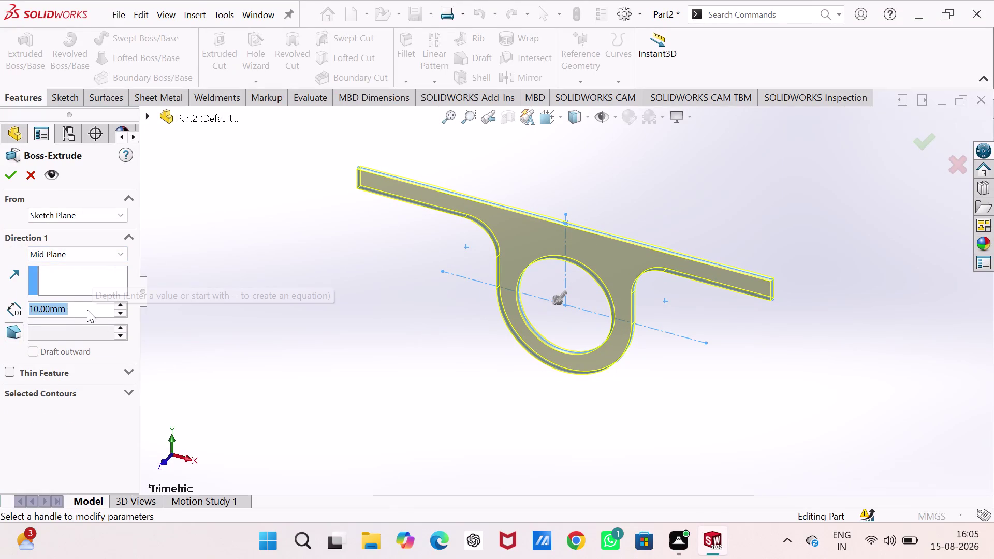
Set the Mid Plane Boss-Extrude depth to 250 mm and accept the bracket body.
text(25)
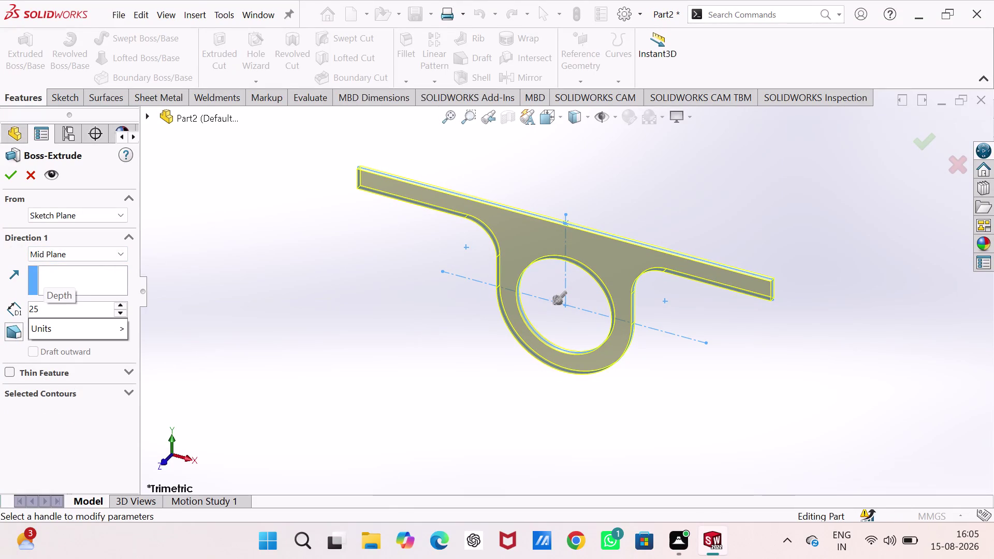
key(0)
key(Return)
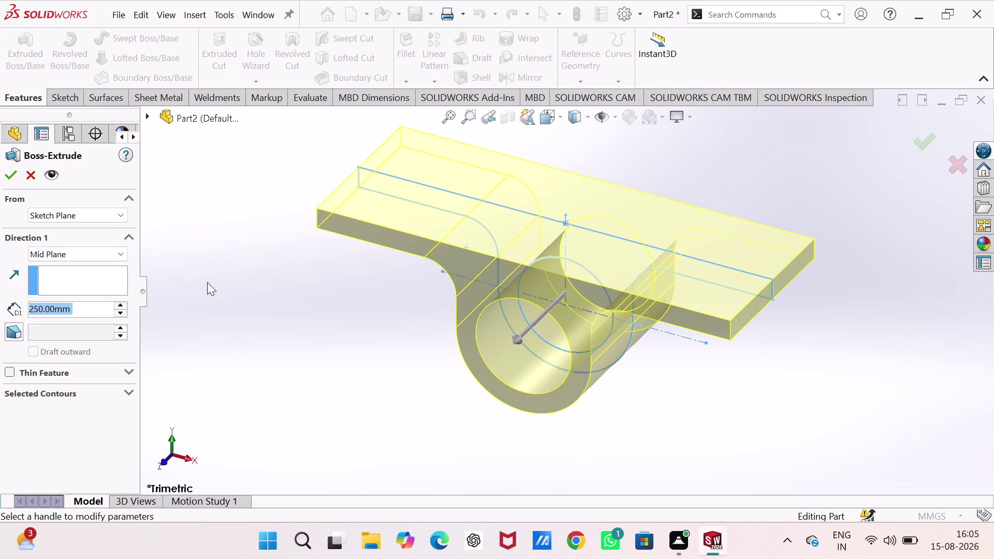
click(12, 173)
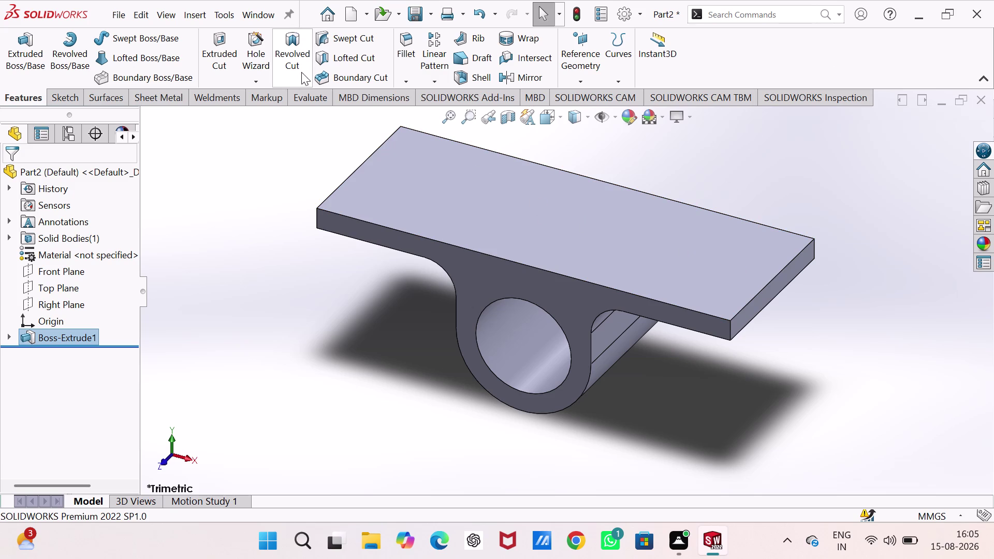
Try a markup on the bracket from the Evaluate tools, then discard it.
click(290, 96)
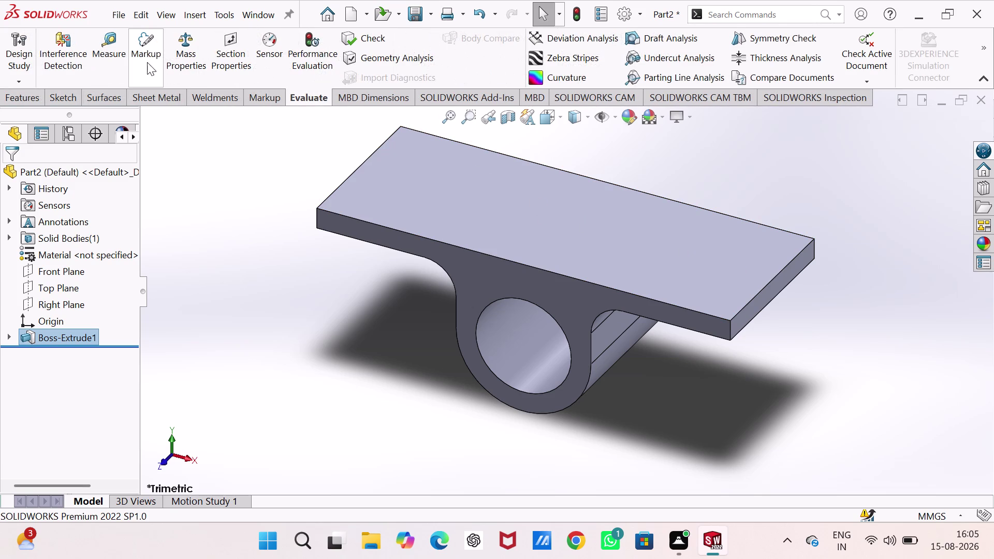
click(146, 56)
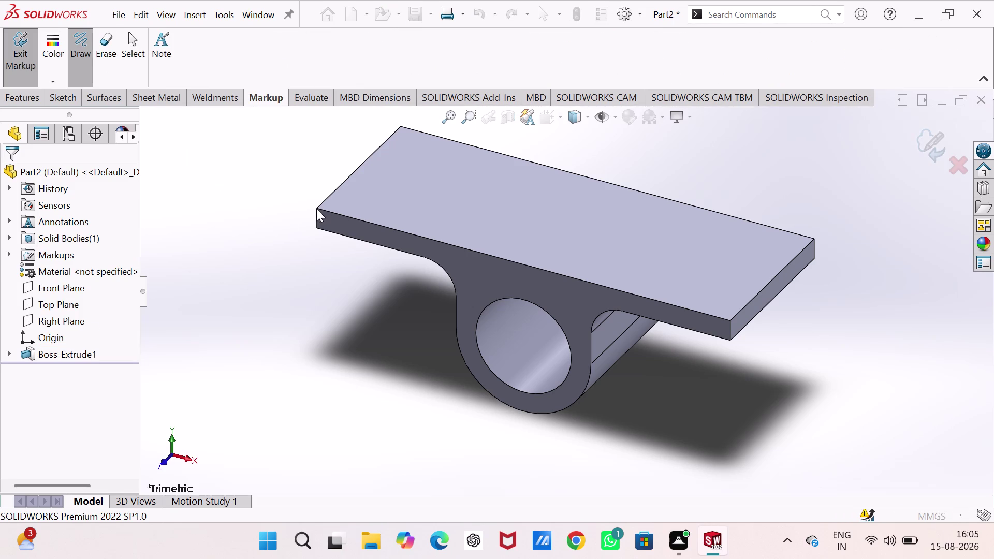
click(316, 209)
key(Escape)
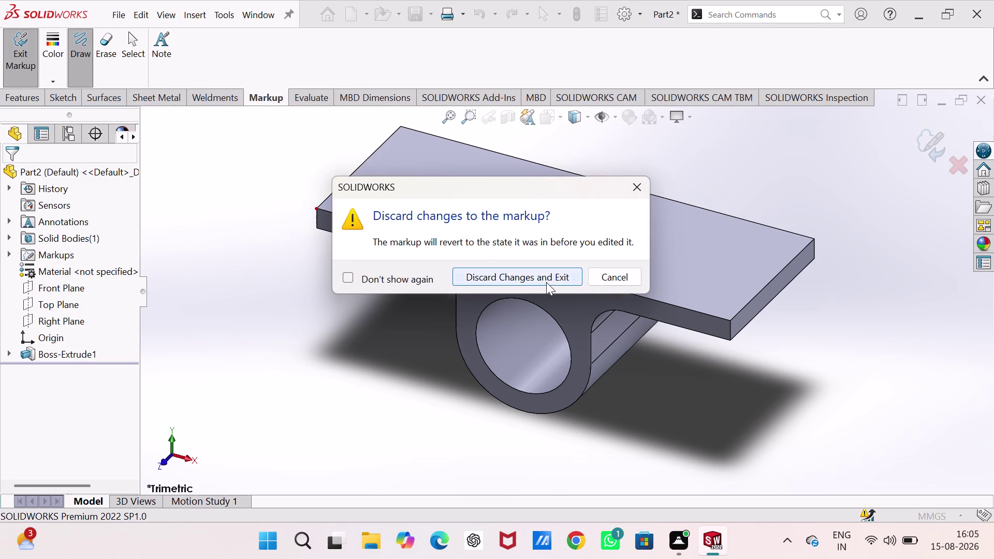
click(554, 275)
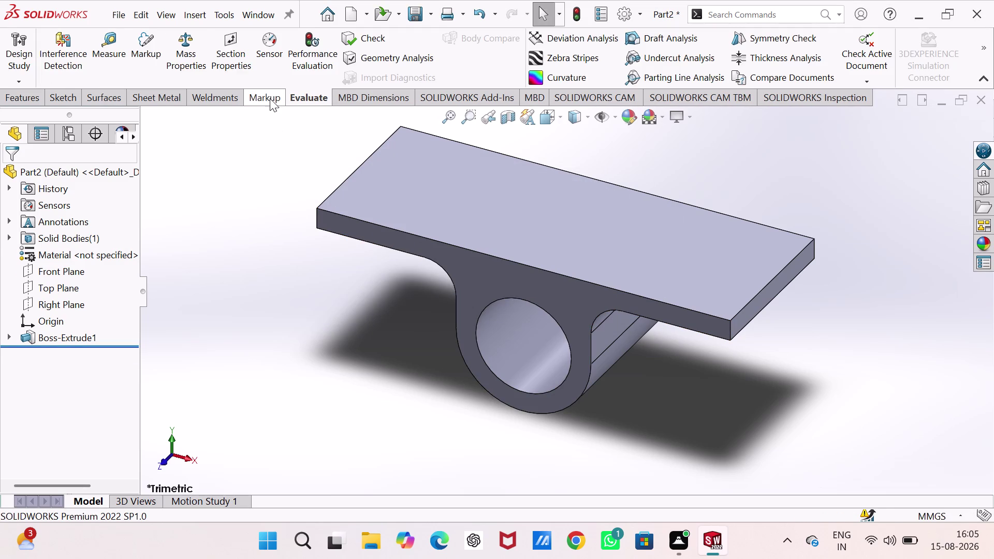
Measure the top plate's edges, confirming 32 mm thickness and 650 mm length.
click(121, 45)
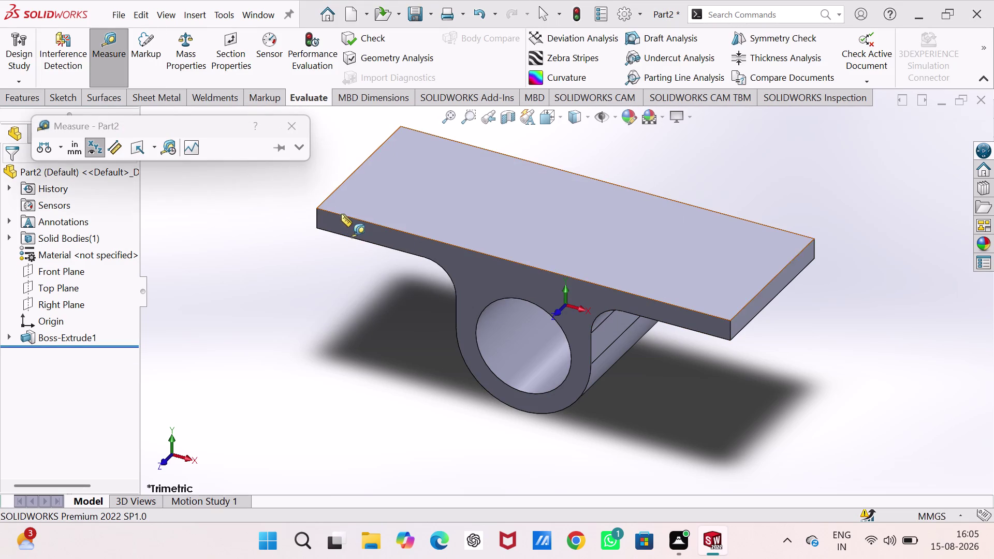
click(317, 215)
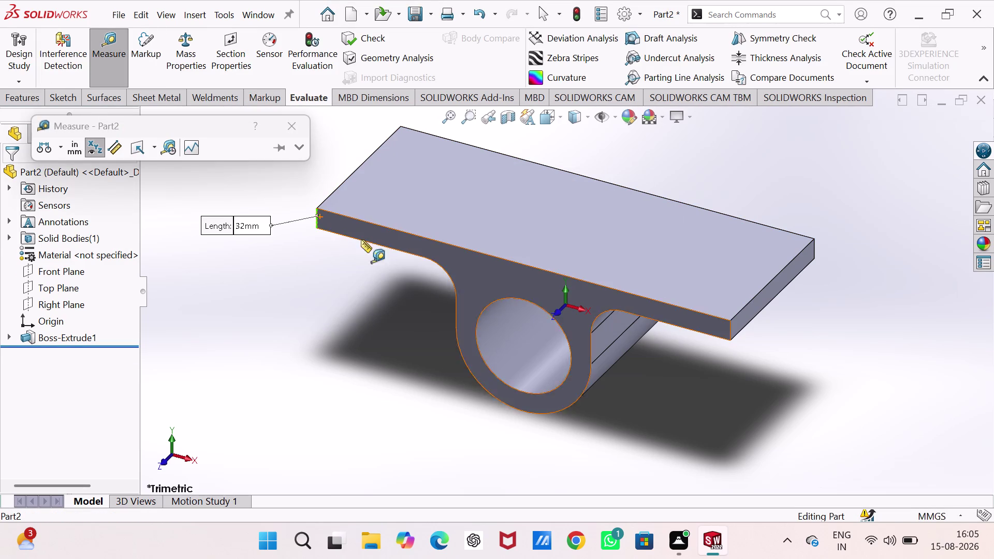
click(730, 328)
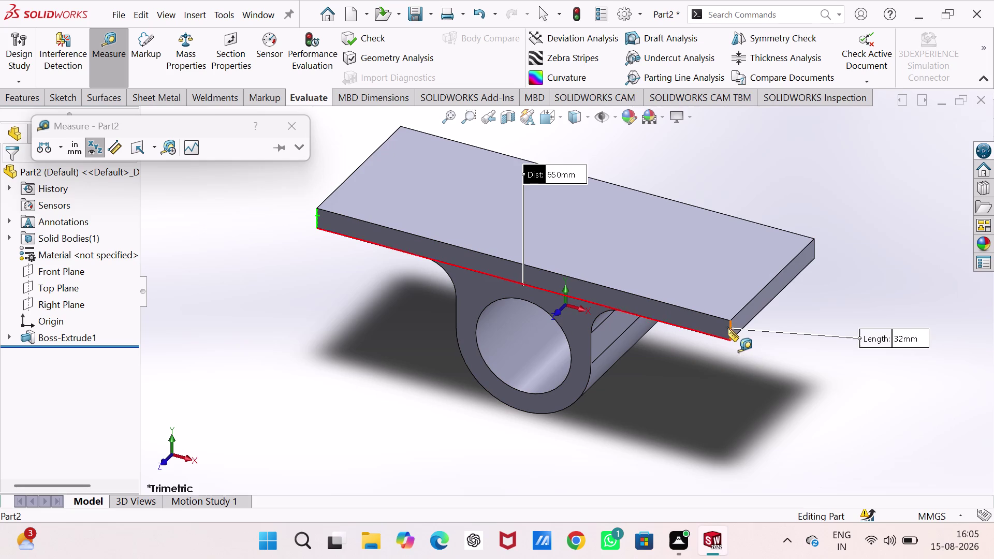
key(Escape)
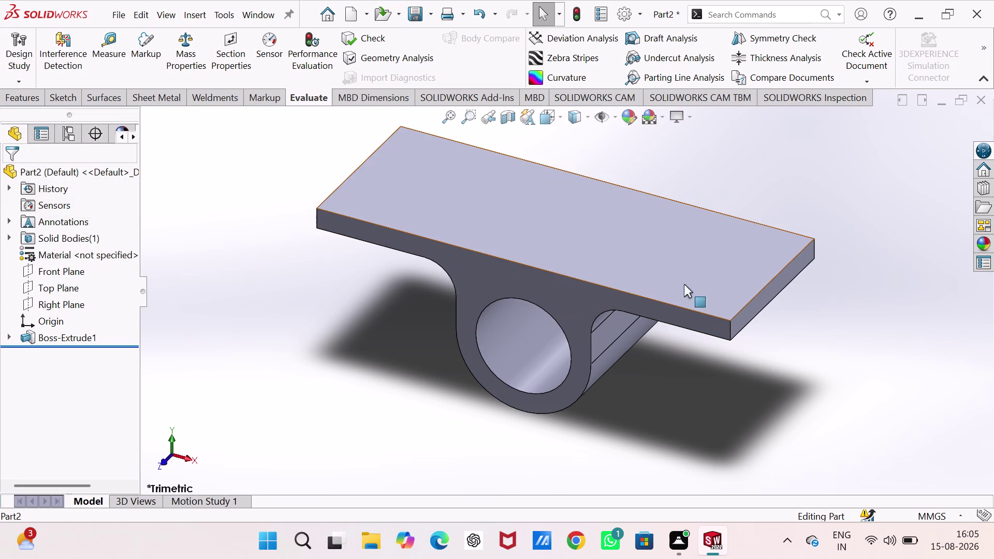
click(68, 101)
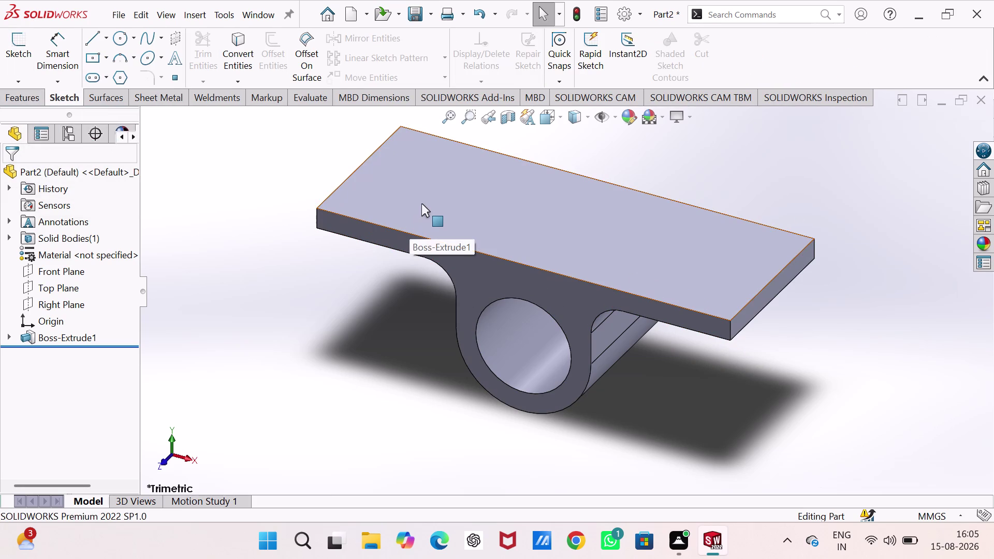
Start a new sketch on the plate's top face.
click(421, 203)
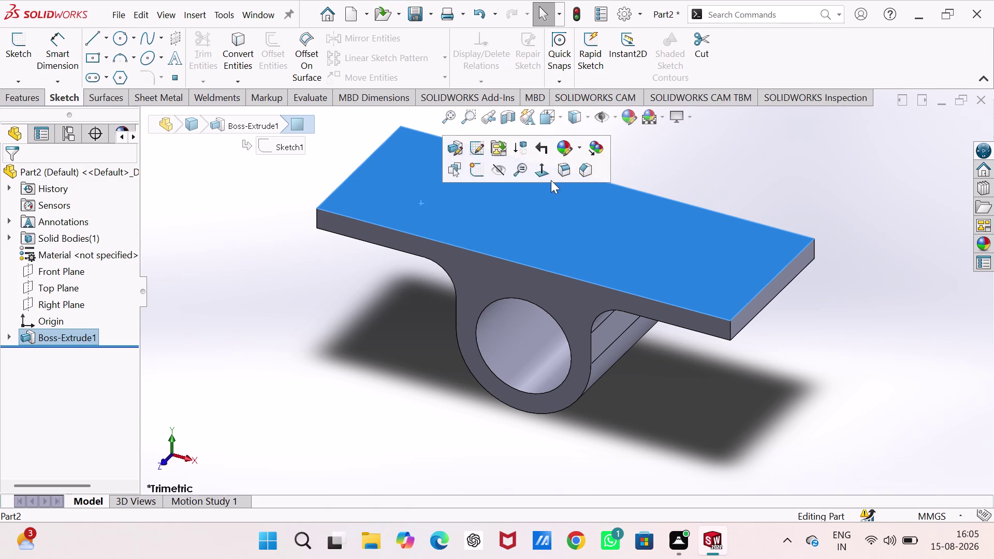
click(480, 165)
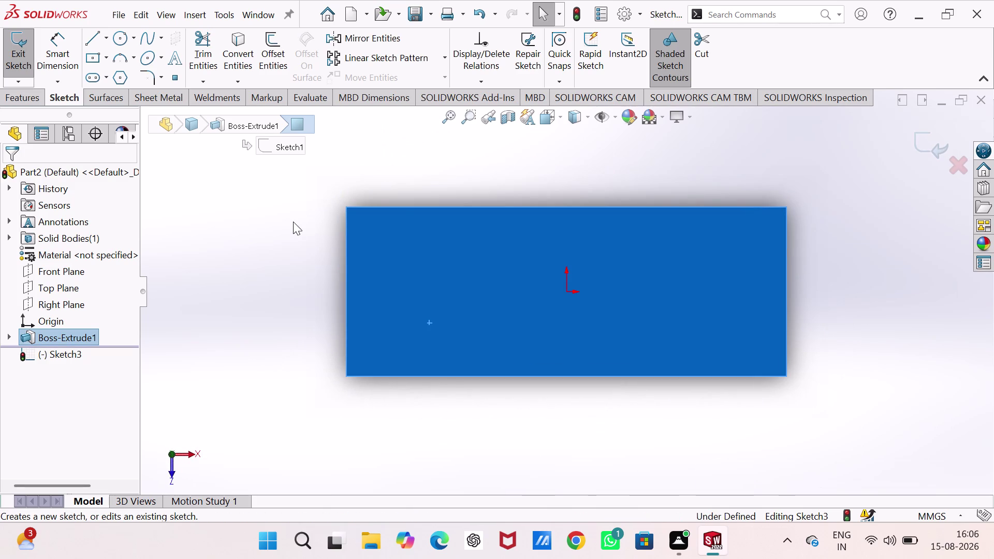
click(617, 179)
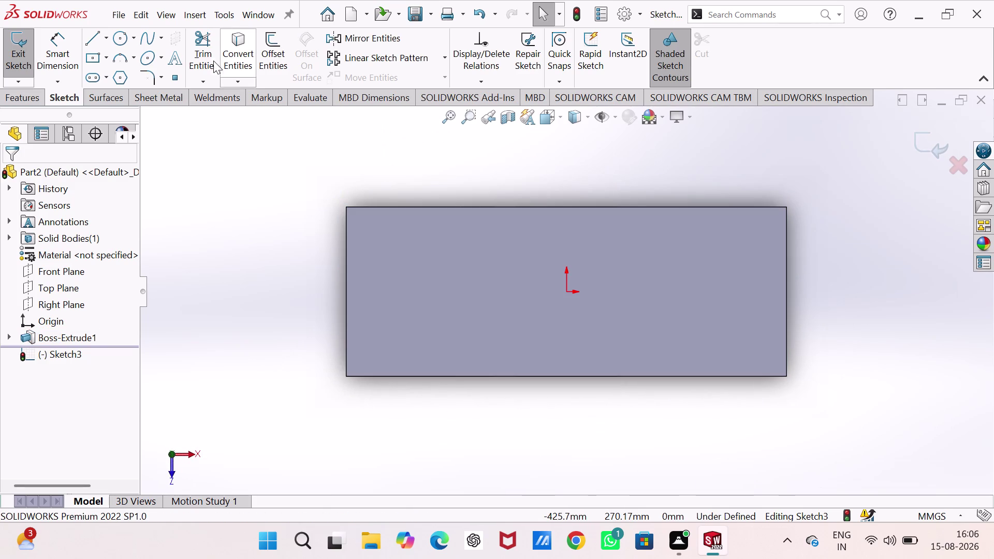
Draw a vertical centreline from the origin to just above the plate.
click(106, 36)
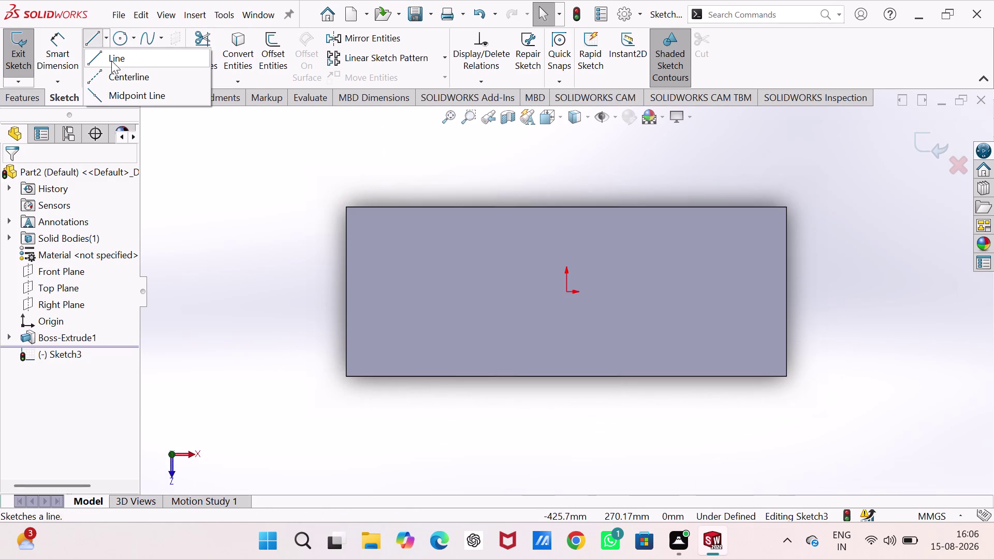
click(121, 79)
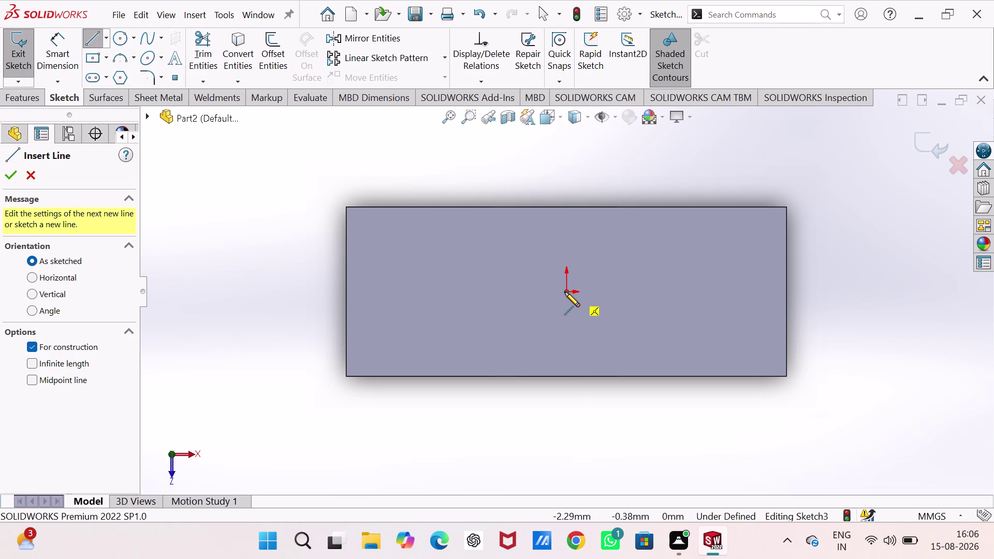
click(565, 292)
click(563, 189)
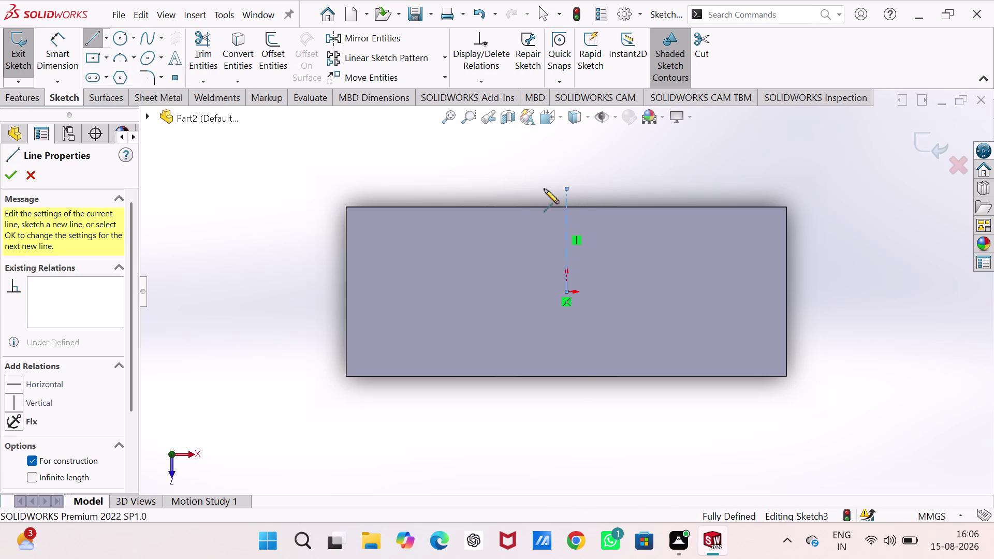
key(Escape)
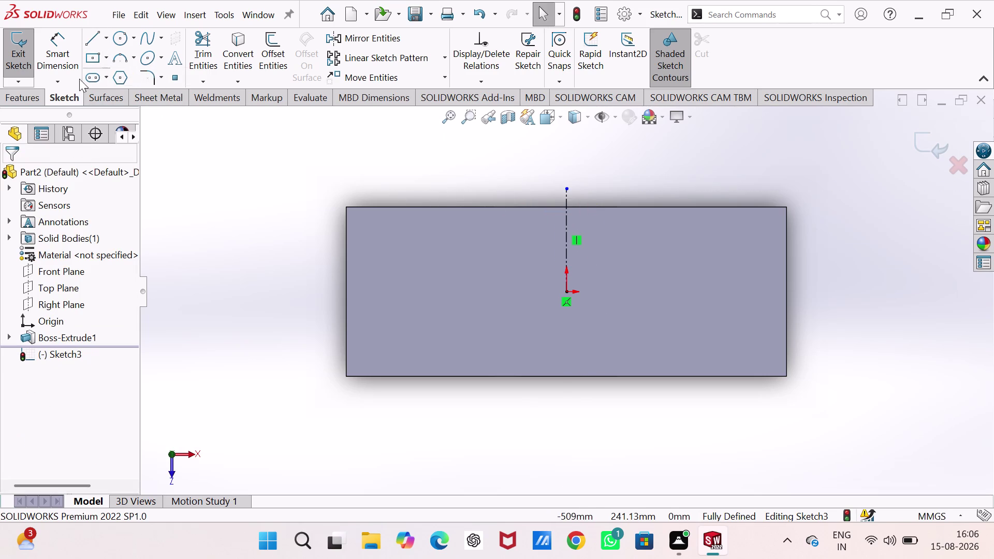
click(117, 42)
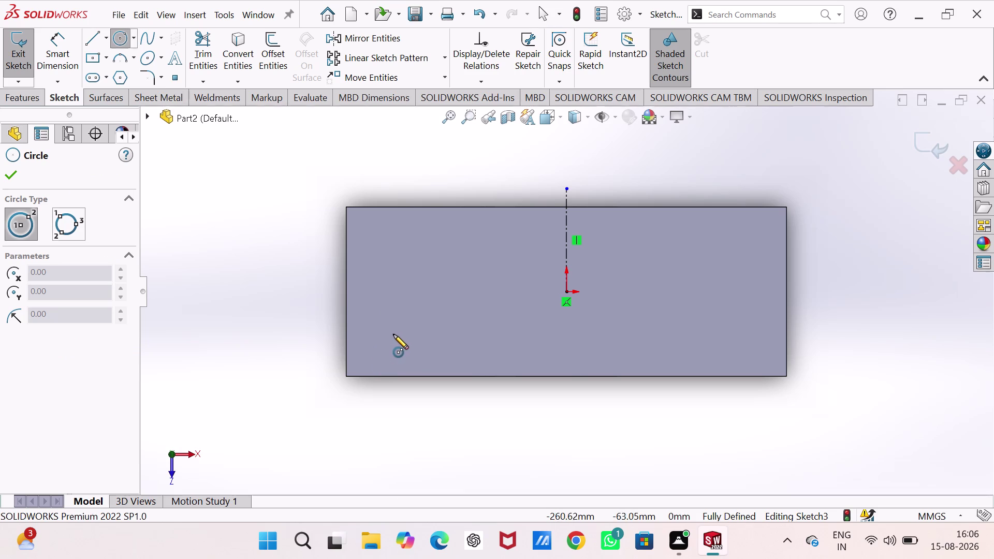
Draw two circles, one above the other, near the plate's left side.
click(408, 337)
click(415, 356)
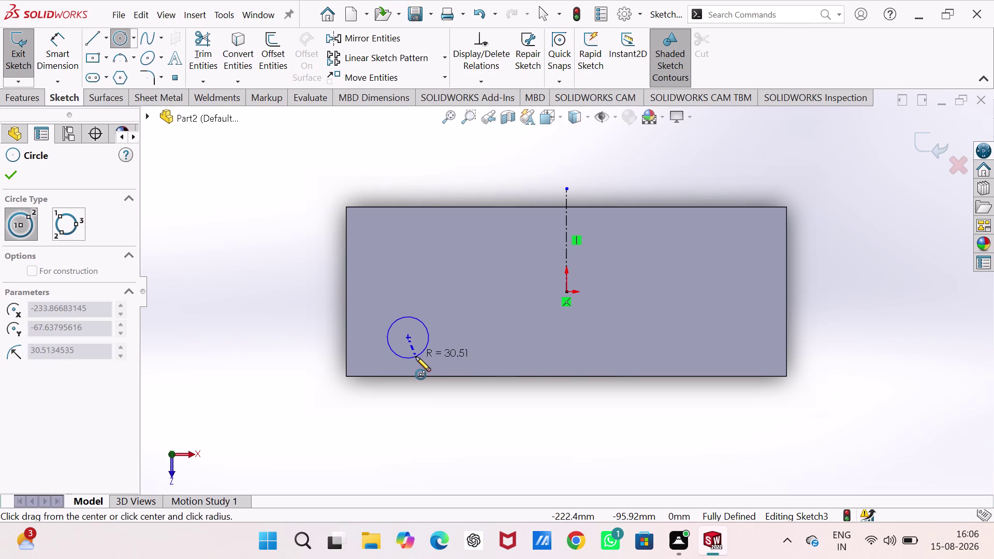
click(407, 235)
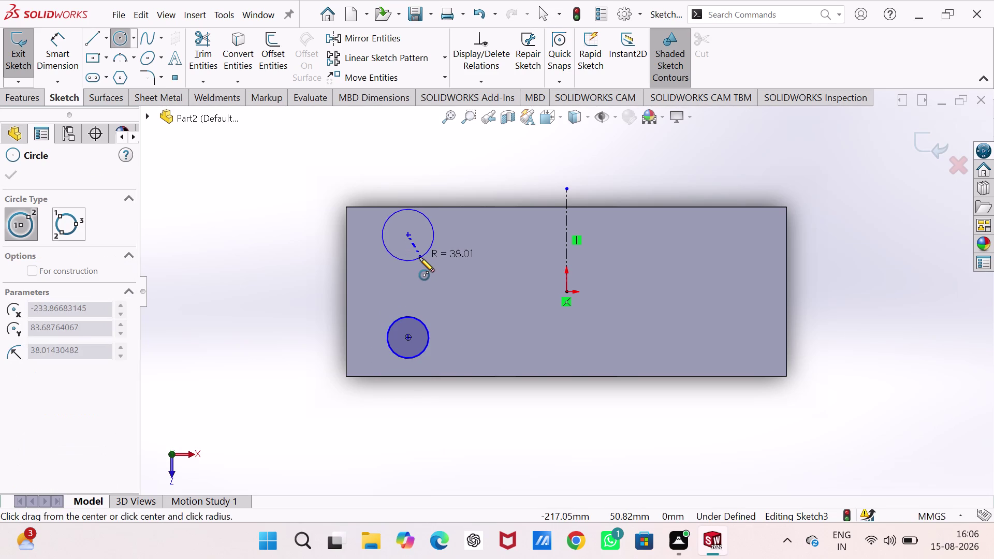
click(419, 257)
right_drag(264, 332, 284, 221)
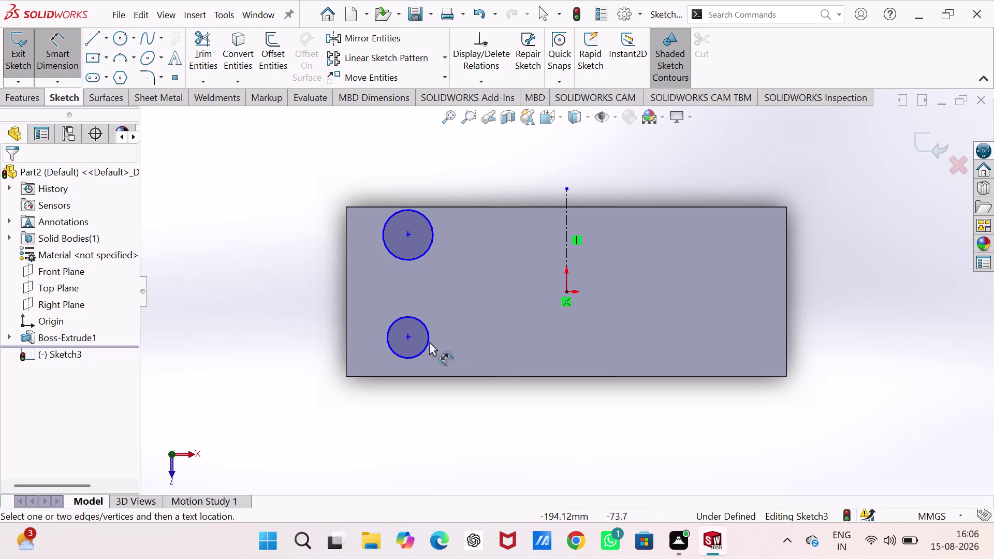
Dimension the vertical spacing between the two circle centres to 125 mm.
click(405, 335)
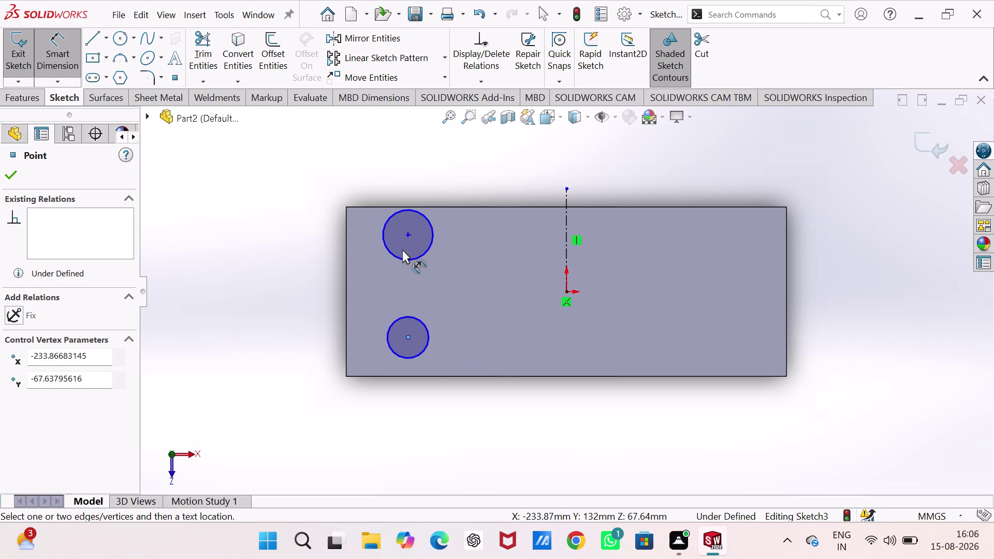
click(406, 232)
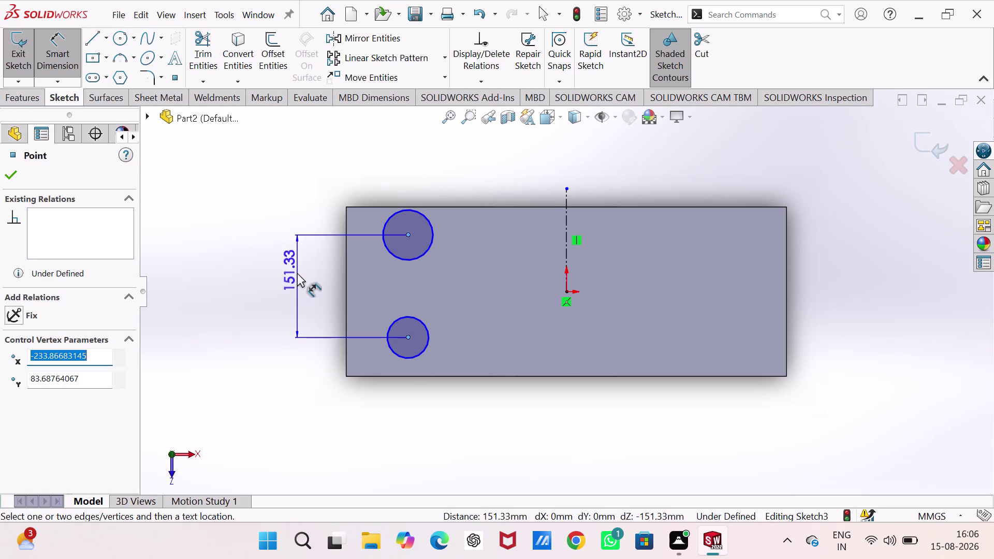
click(297, 278)
text(1)
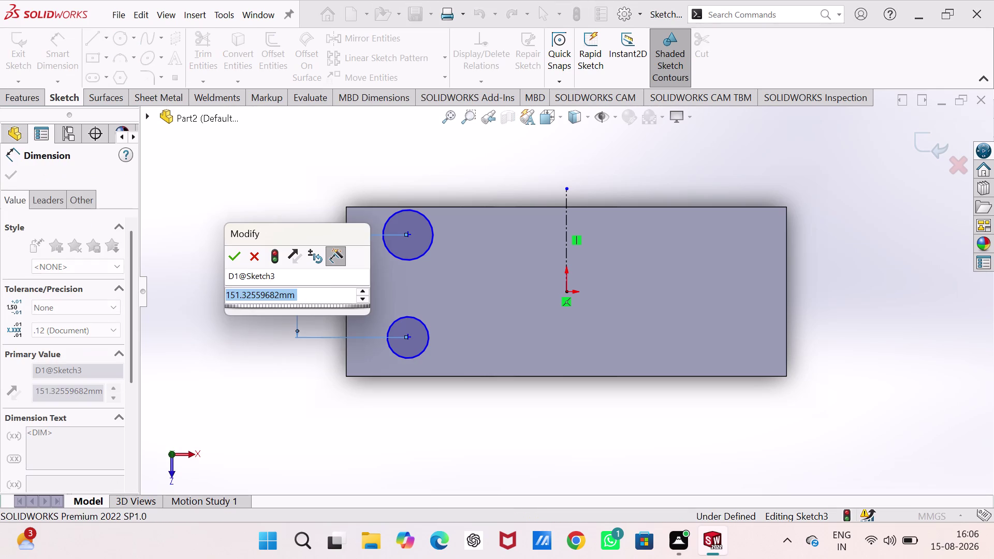
text(2)
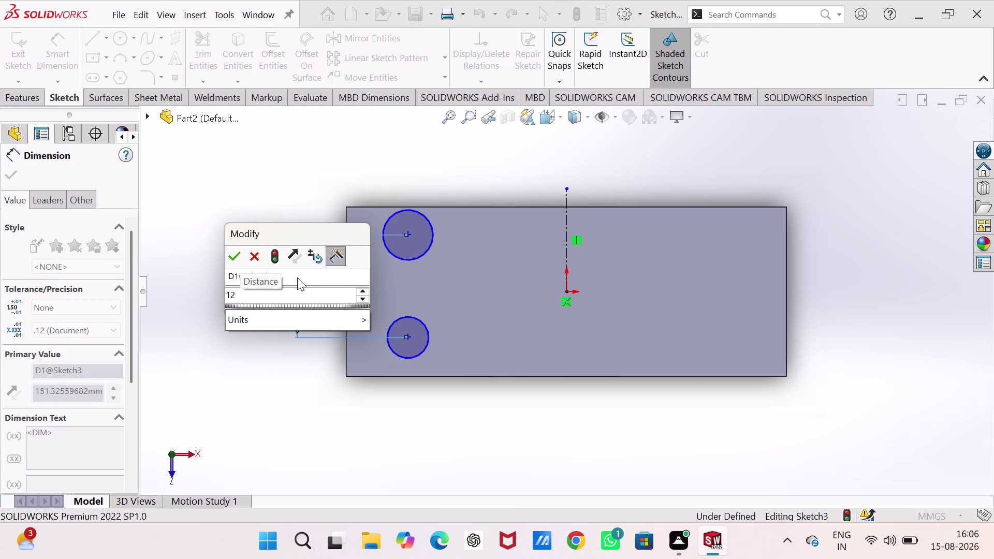
key(5)
key(Return)
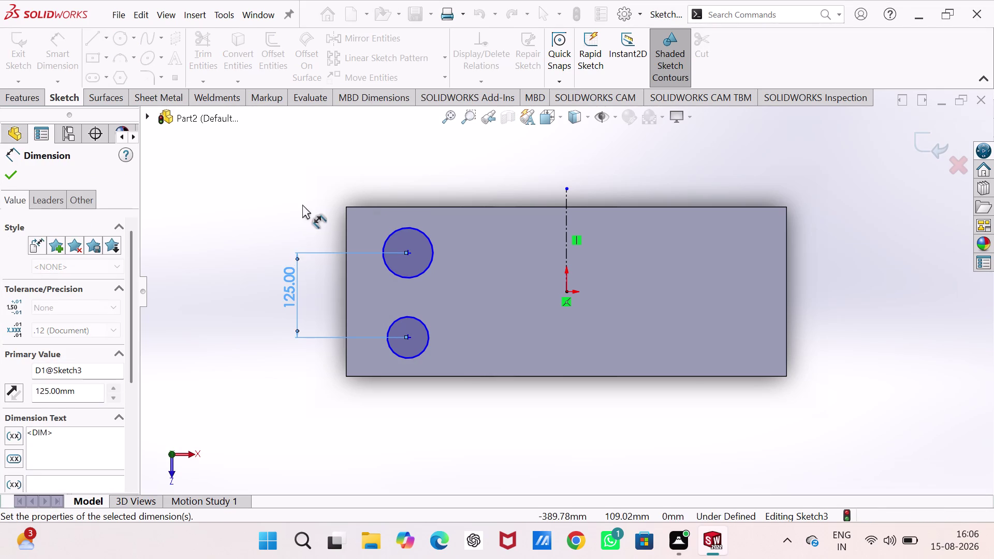
click(303, 194)
key(Escape)
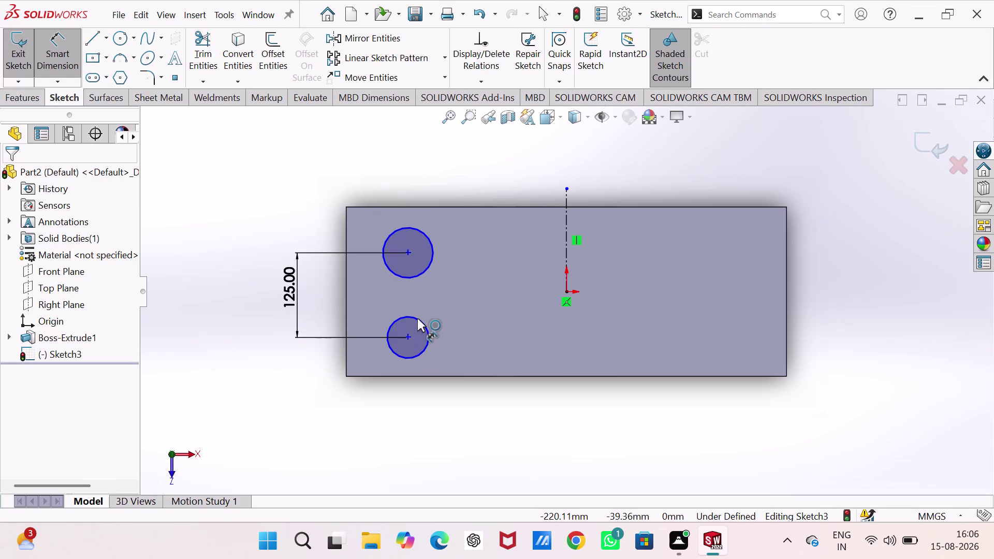
key(Escape)
Add an Equal relation between the two circles.
click(417, 319)
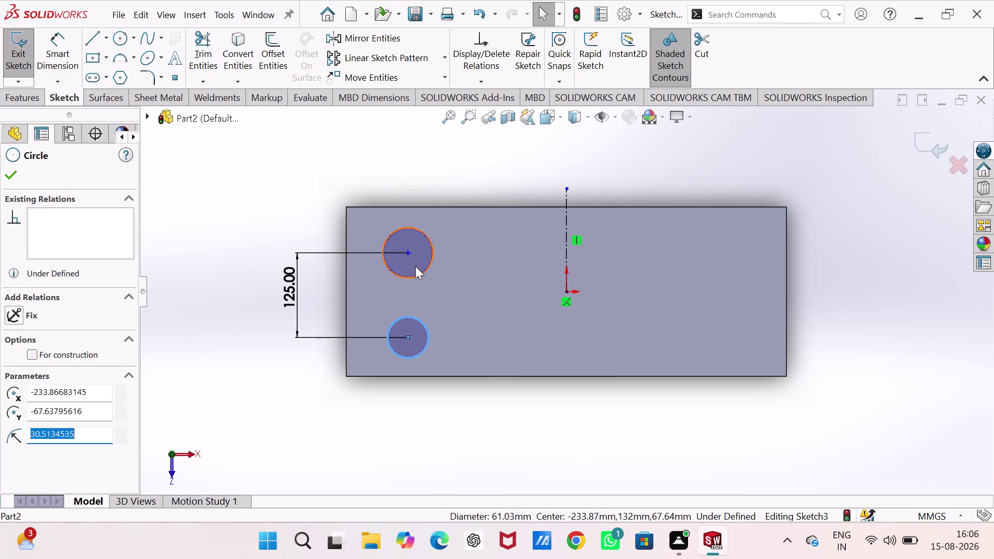
click(422, 271)
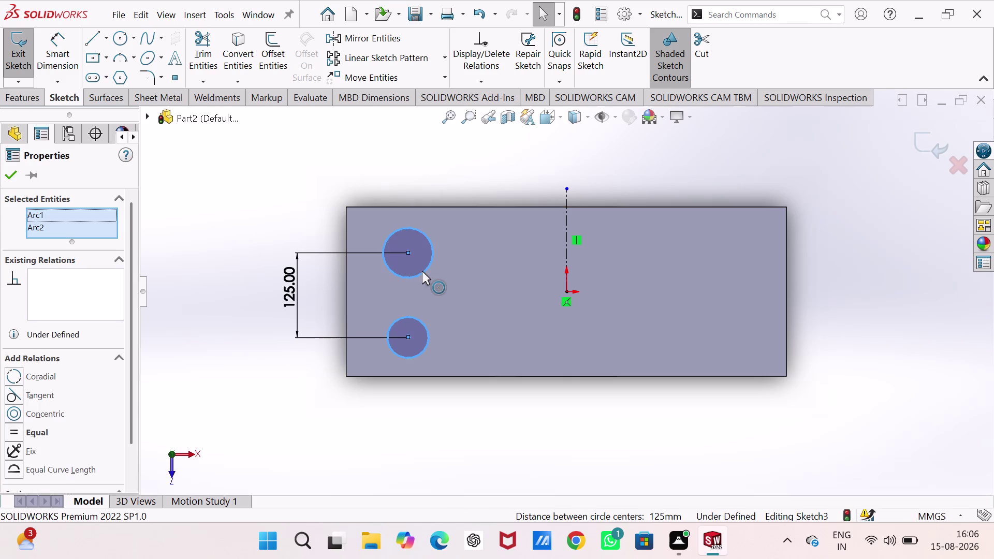
click(40, 430)
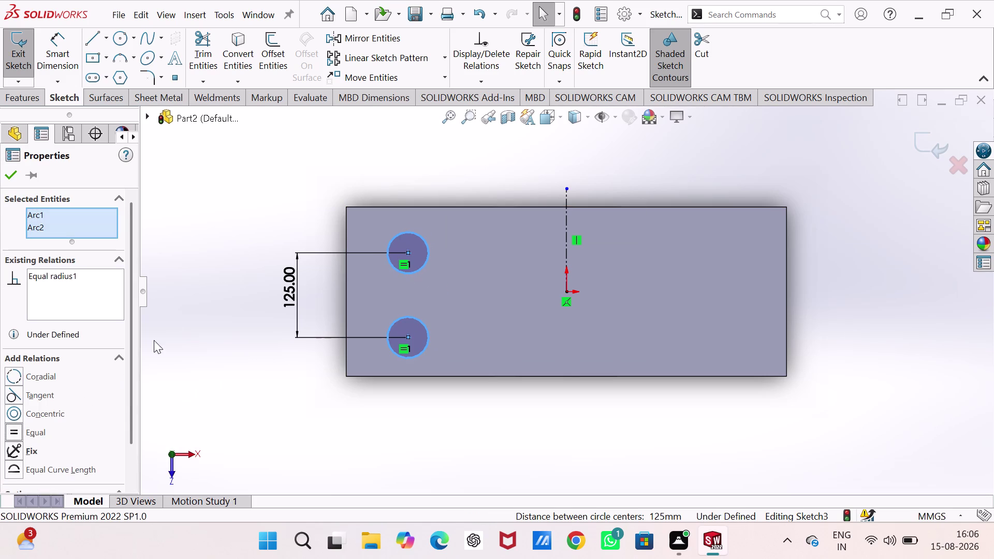
click(237, 207)
right_drag(205, 284, 238, 175)
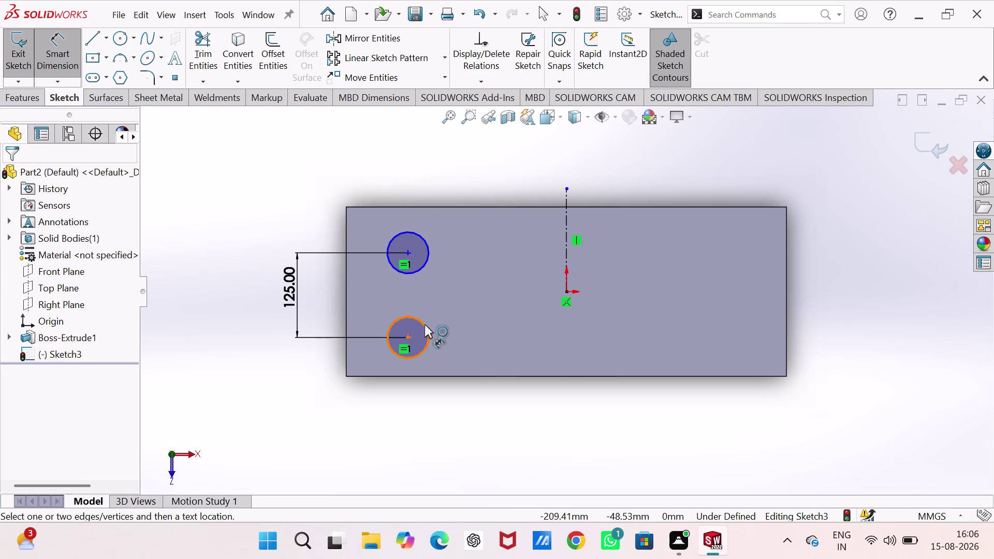
Dimension the lower circle's diameter to 25 mm.
click(424, 324)
click(259, 419)
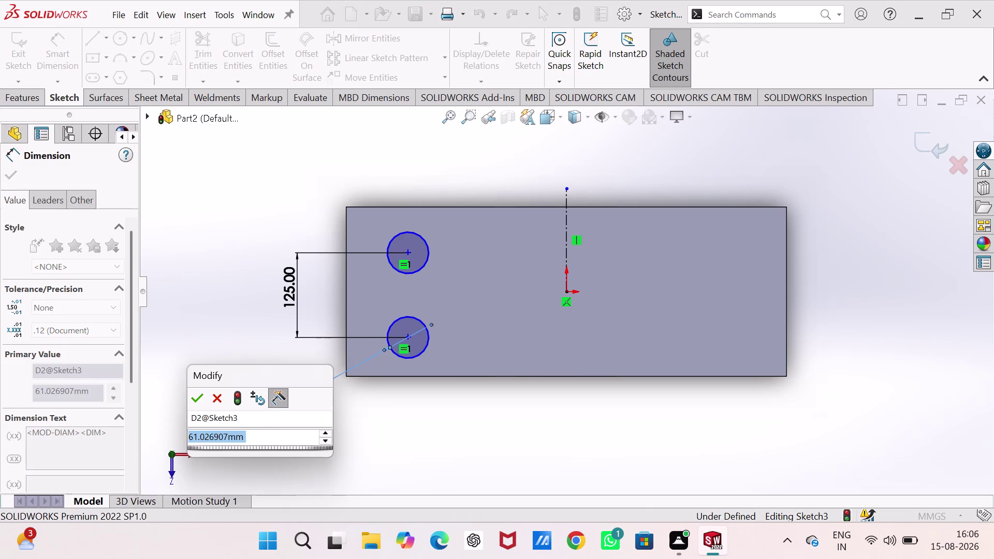
text(25)
key(Return)
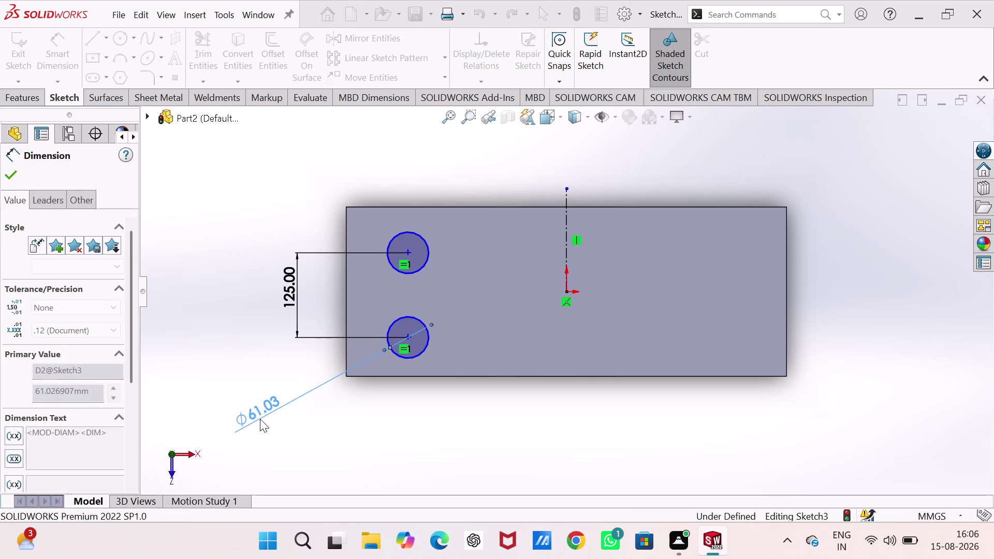
Set the lower hole centre 75 mm from the plate's left edge.
click(410, 335)
click(346, 344)
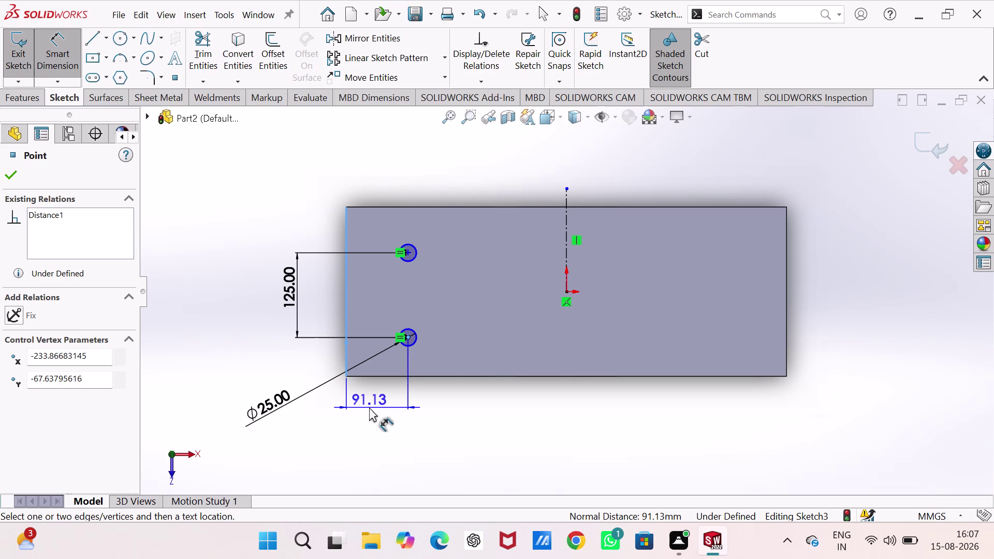
click(369, 407)
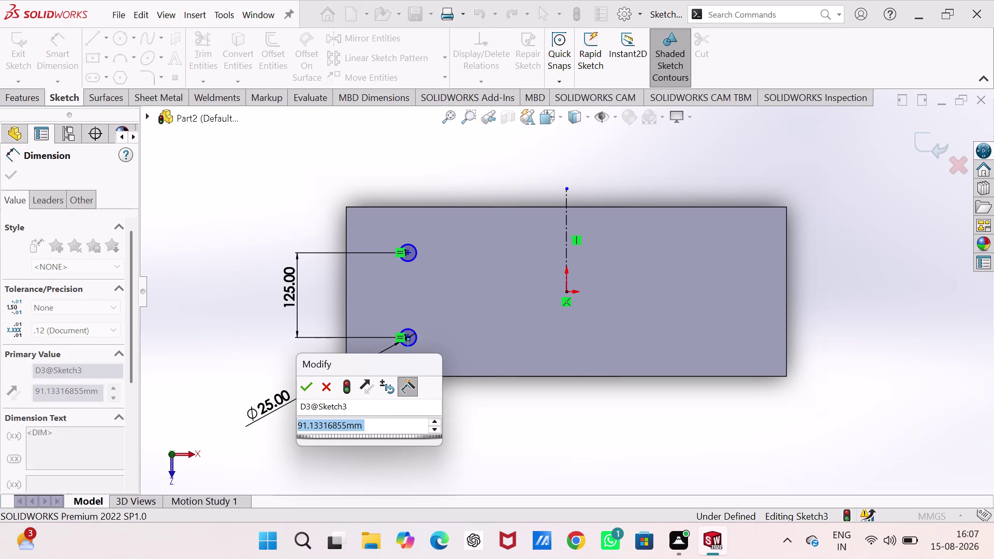
key(7)
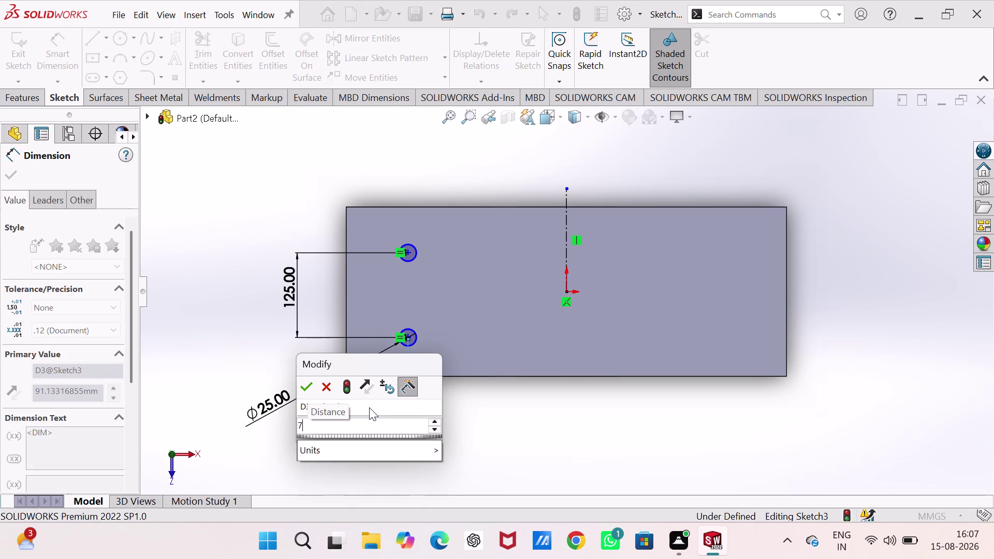
key(5)
key(Return)
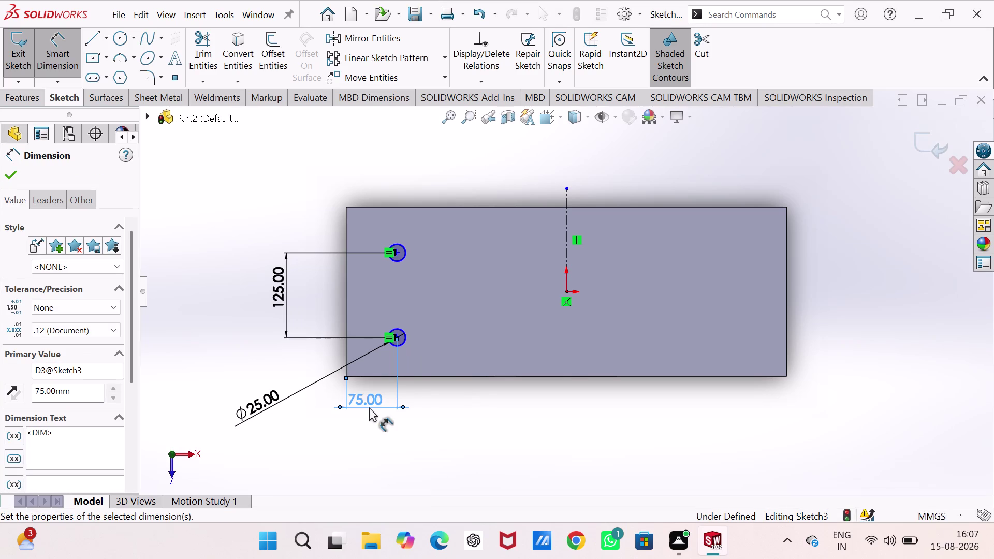
Set the lower hole centre 62.5 mm from the plate's bottom edge.
click(396, 335)
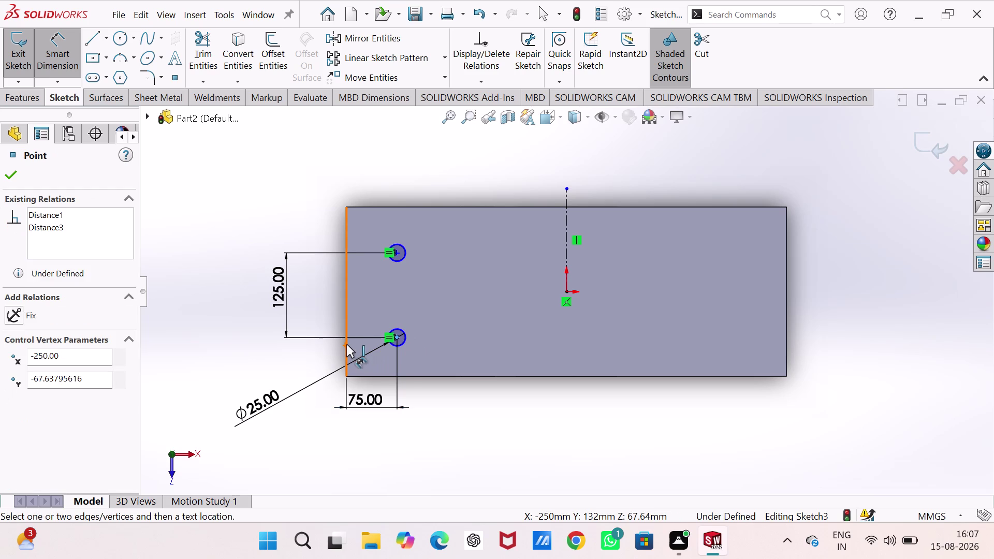
click(385, 377)
click(273, 356)
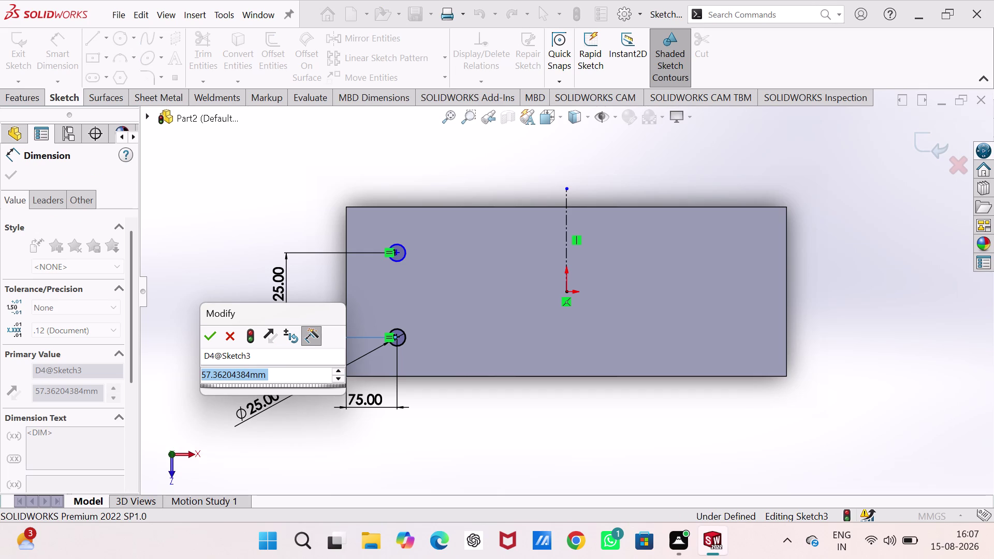
key(6)
key(2)
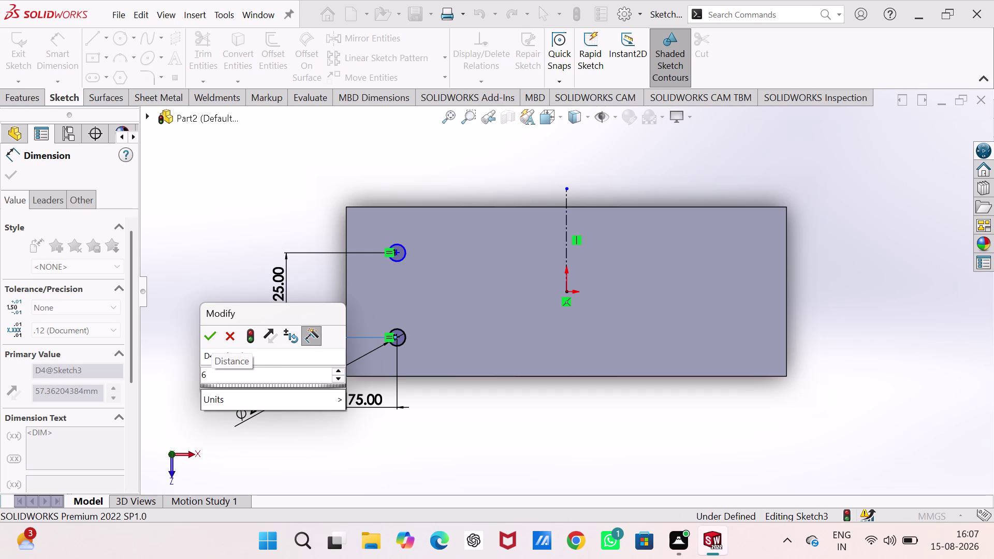
key(period)
key(5)
key(Return)
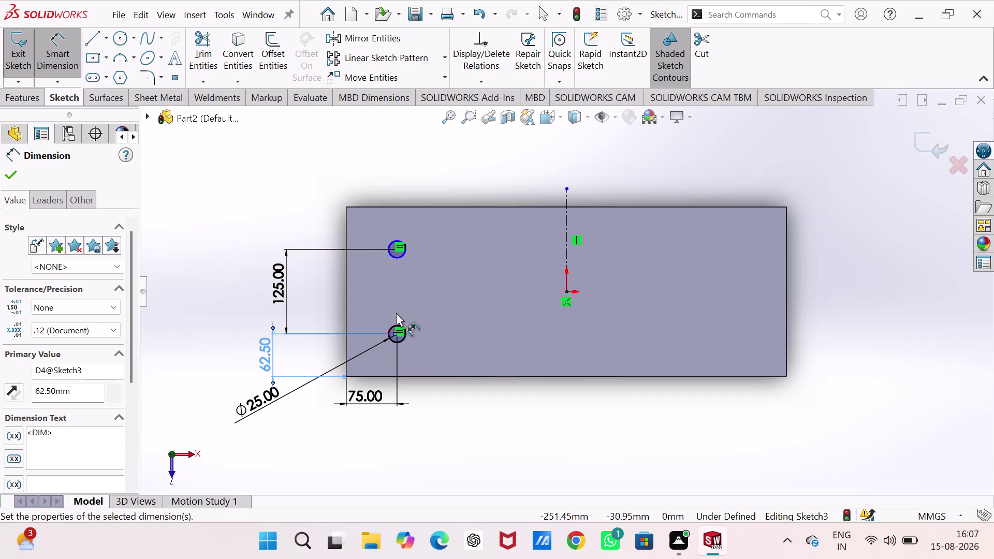
scroll(up, 3)
scroll(down, 3)
scroll(down, 3)
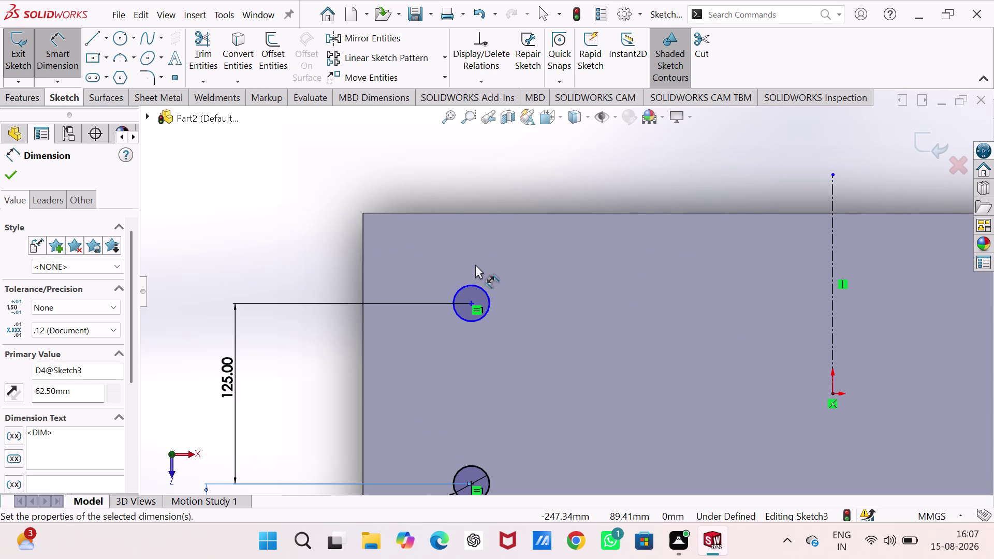
Set the upper hole centre 62.5 mm from the plate's top edge.
click(471, 302)
click(462, 215)
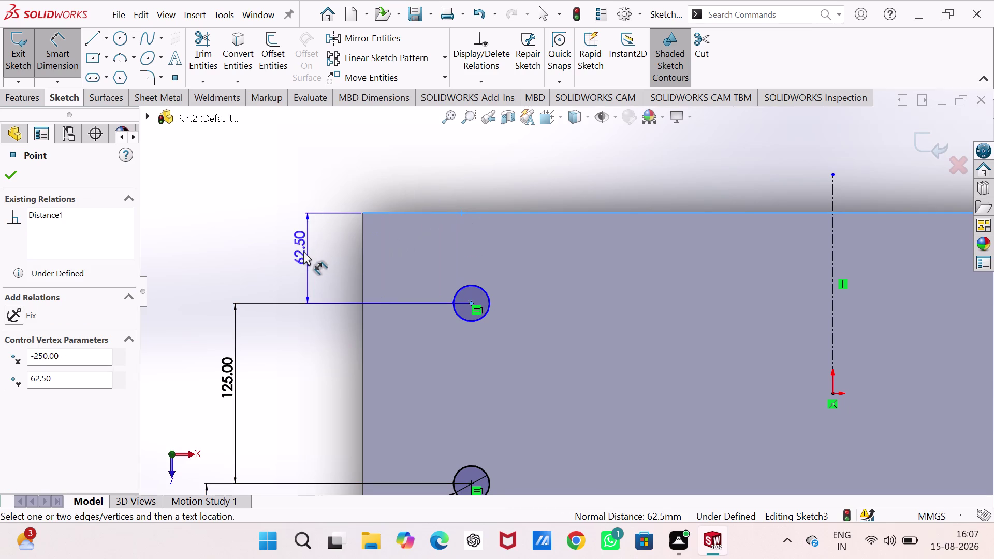
click(303, 251)
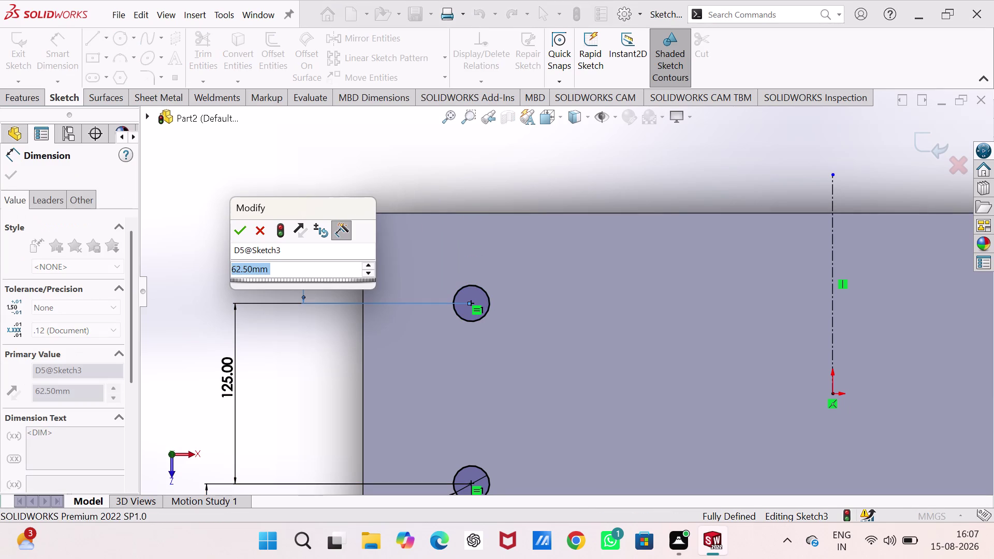
click(237, 227)
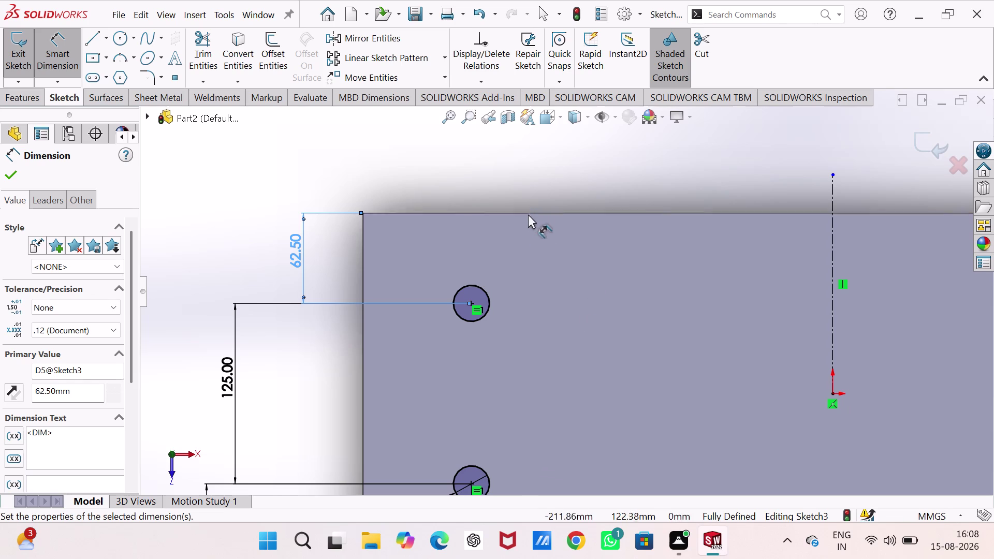
key(Escape)
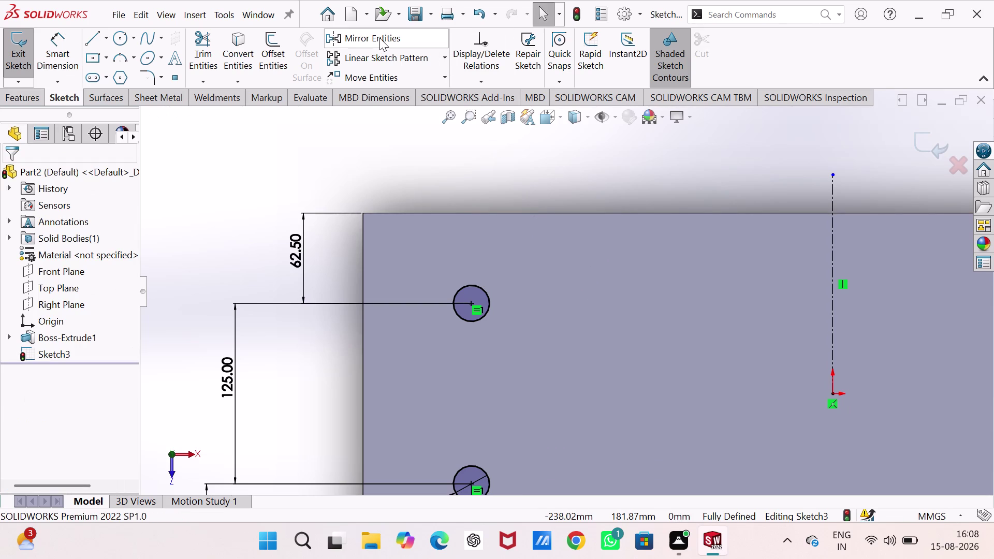
Mirror the upper and lower Ø25 circles about the vertical centreline toward the right edge.
click(380, 37)
click(484, 296)
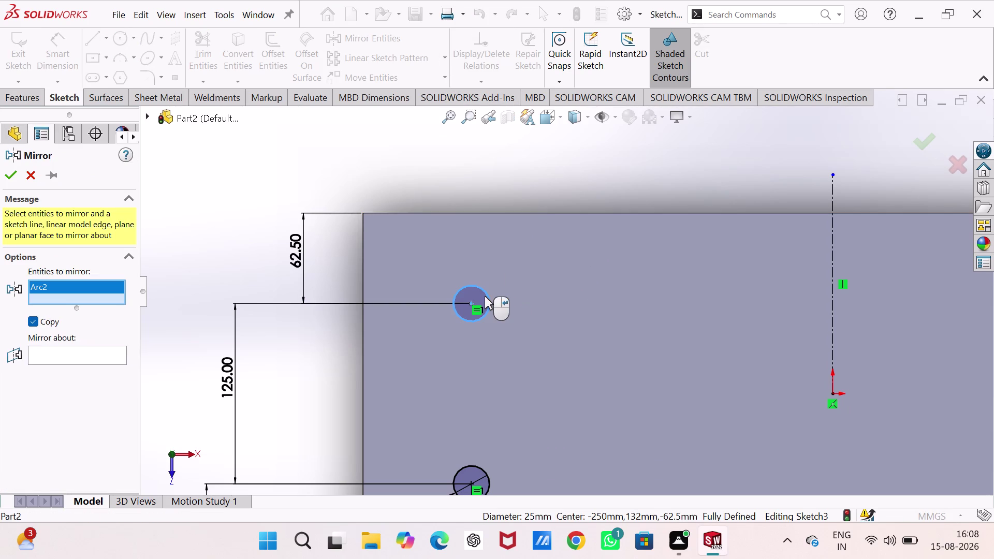
scroll(up, 3)
scroll(down, 3)
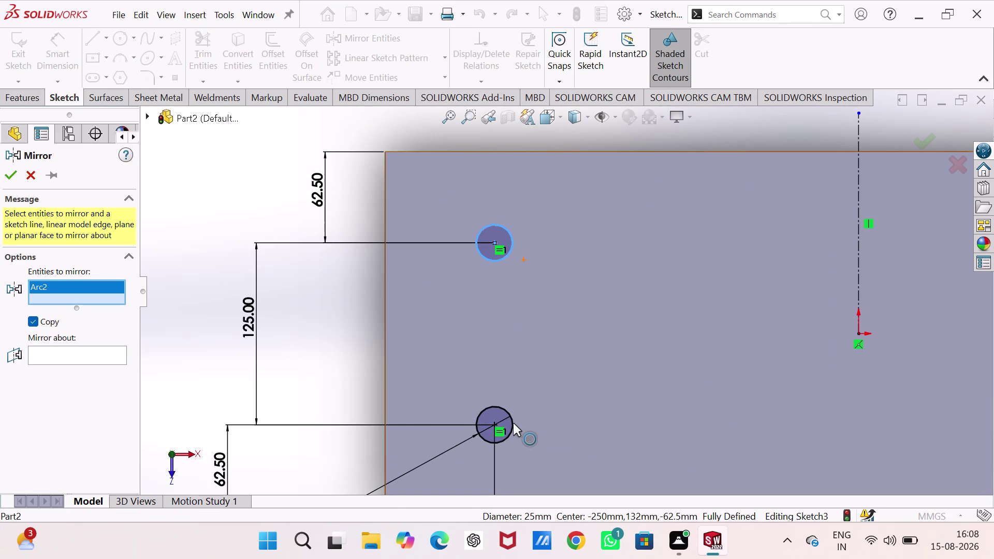
click(511, 423)
click(118, 367)
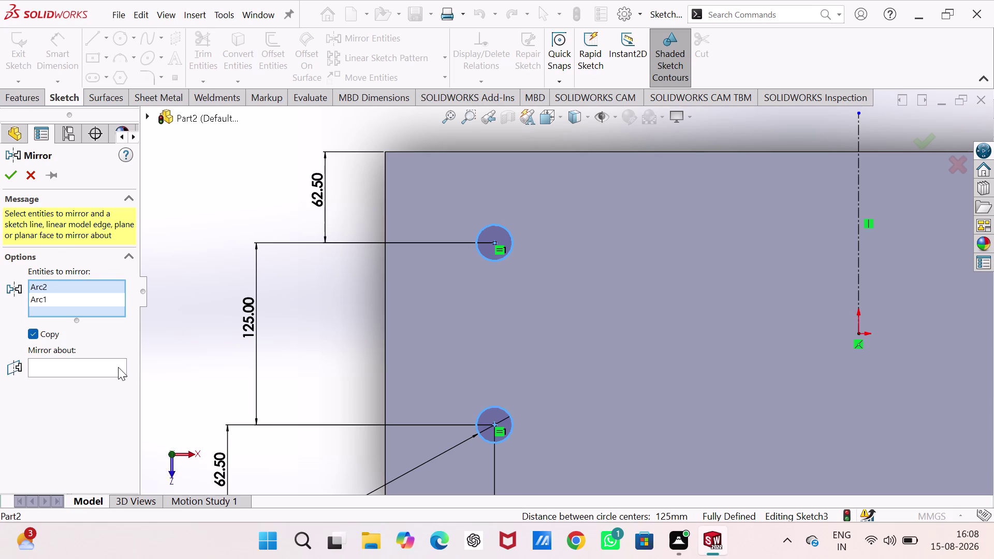
click(860, 255)
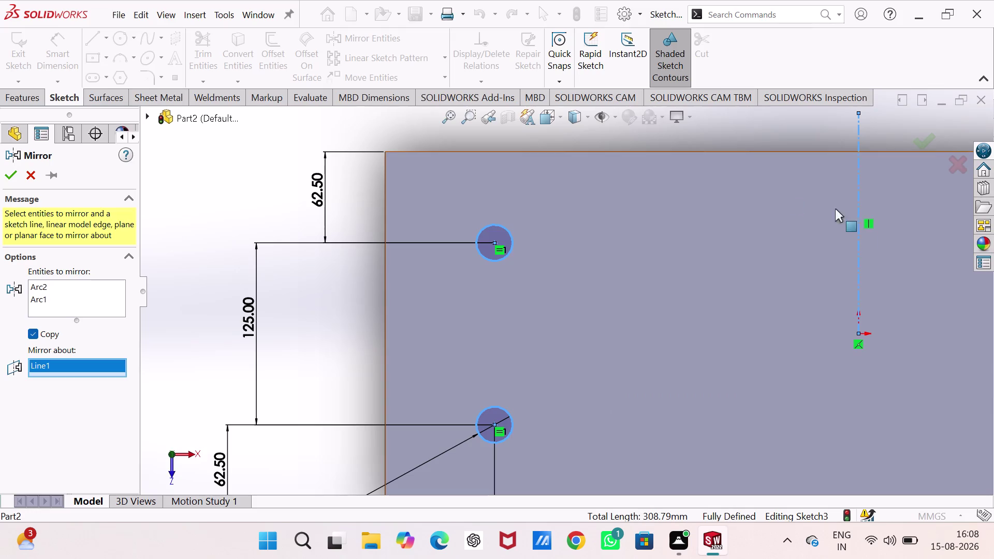
scroll(down, 3)
scroll(up, 3)
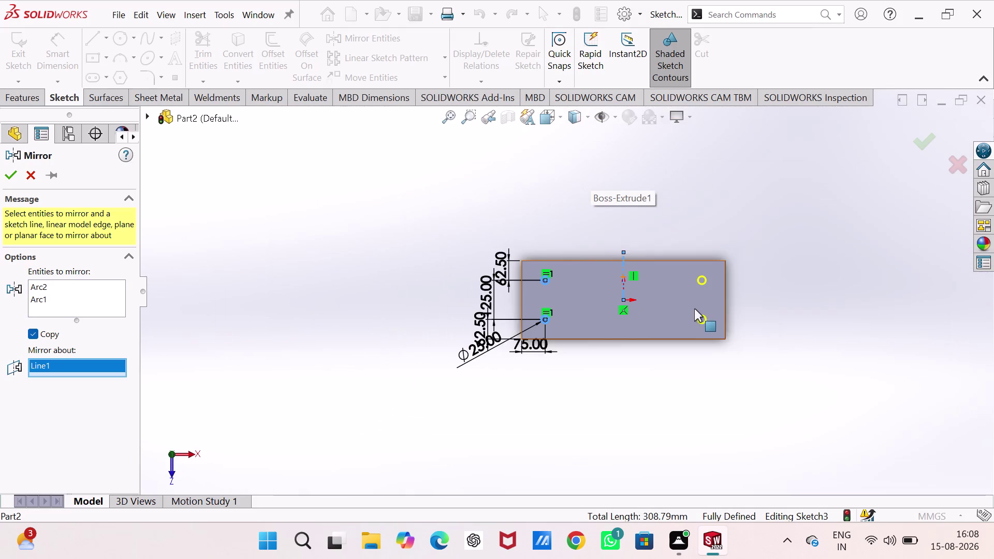
scroll(down, 3)
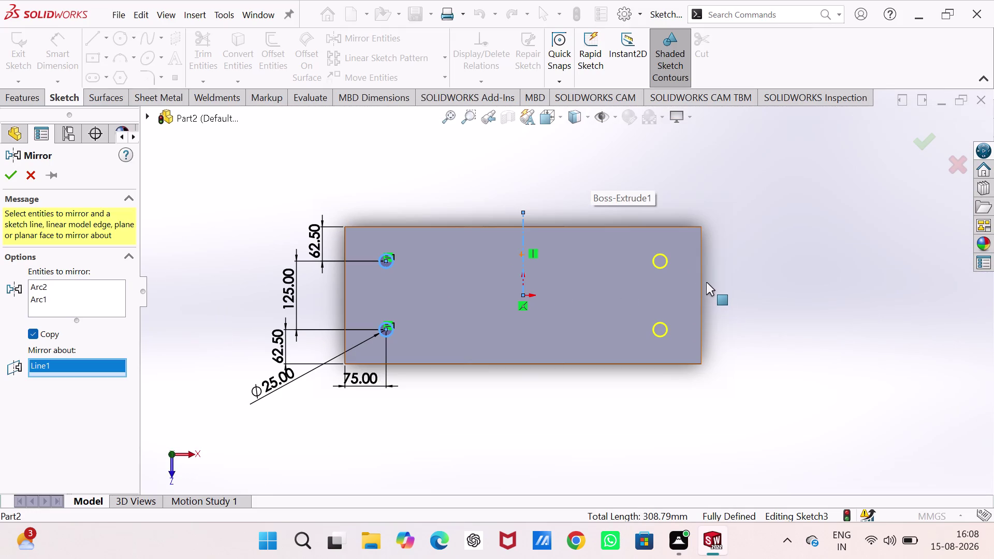
click(10, 174)
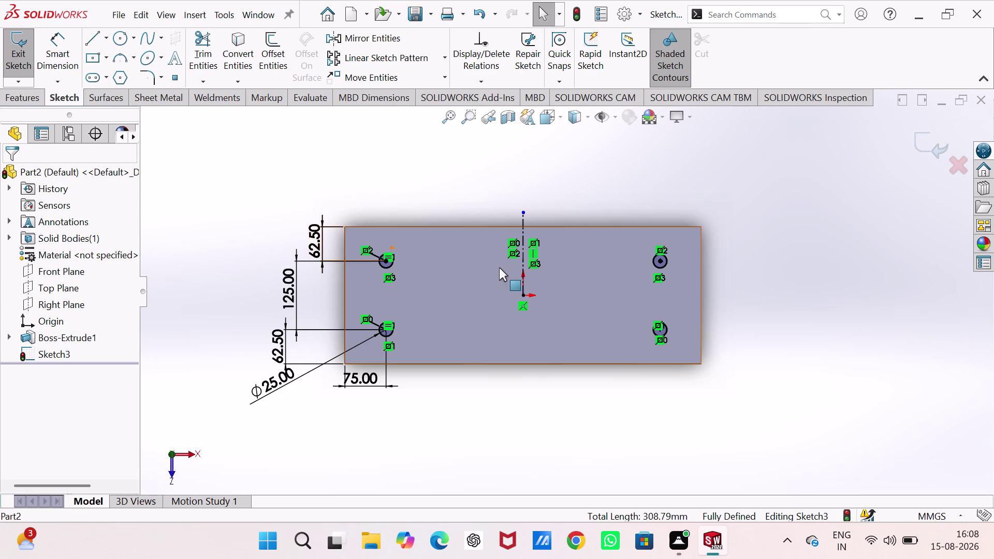
Check the 500 mm spacing between the upper-left and upper-right hole centres.
scroll(up, 3)
scroll(down, 3)
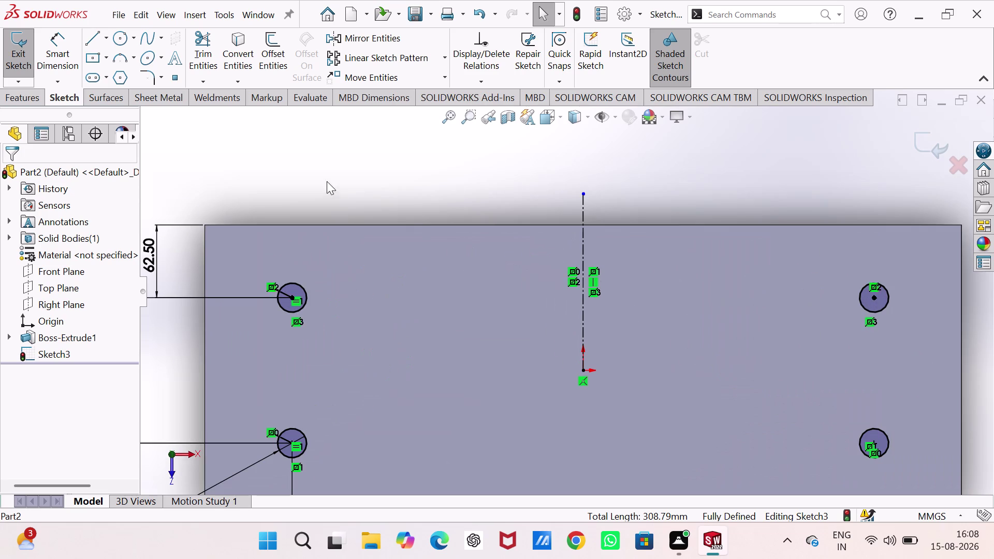
click(289, 159)
click(54, 44)
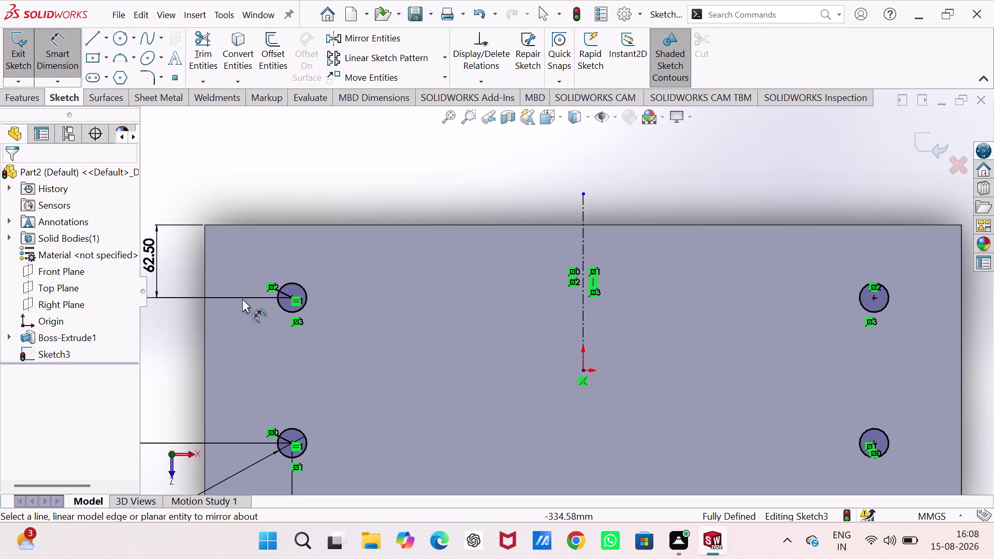
click(292, 295)
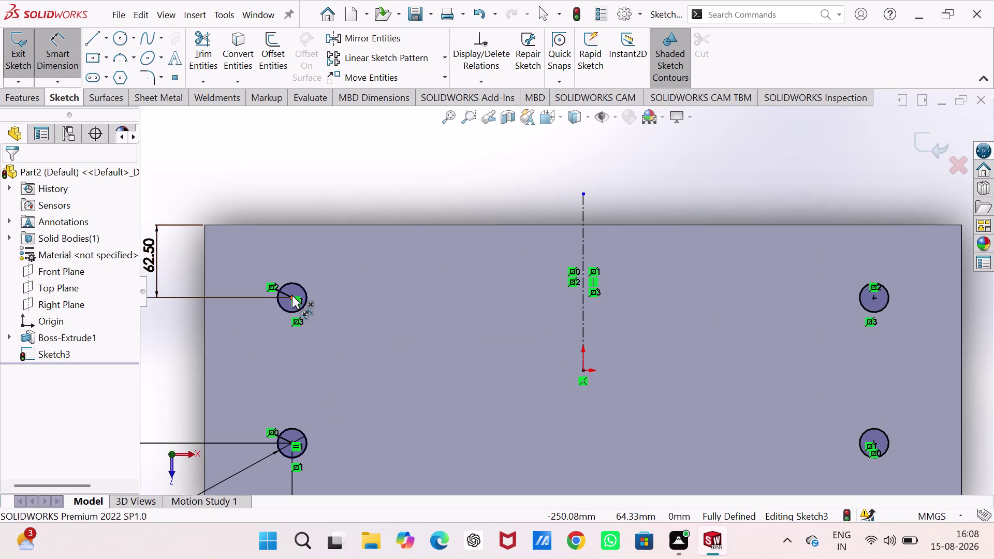
click(873, 297)
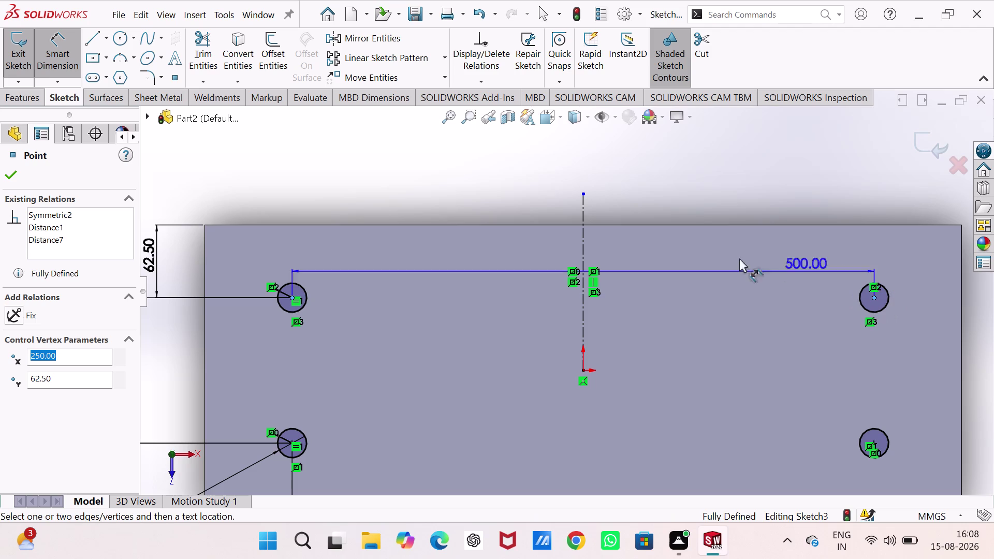
Discard the redundant 500 mm dimension, exit the sketch and view it isometrically.
key(Escape)
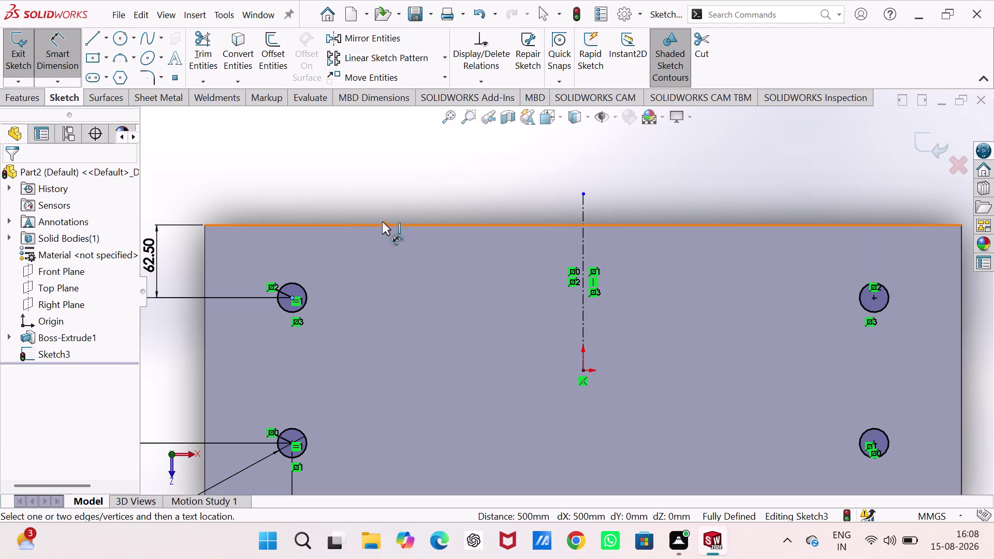
click(10, 41)
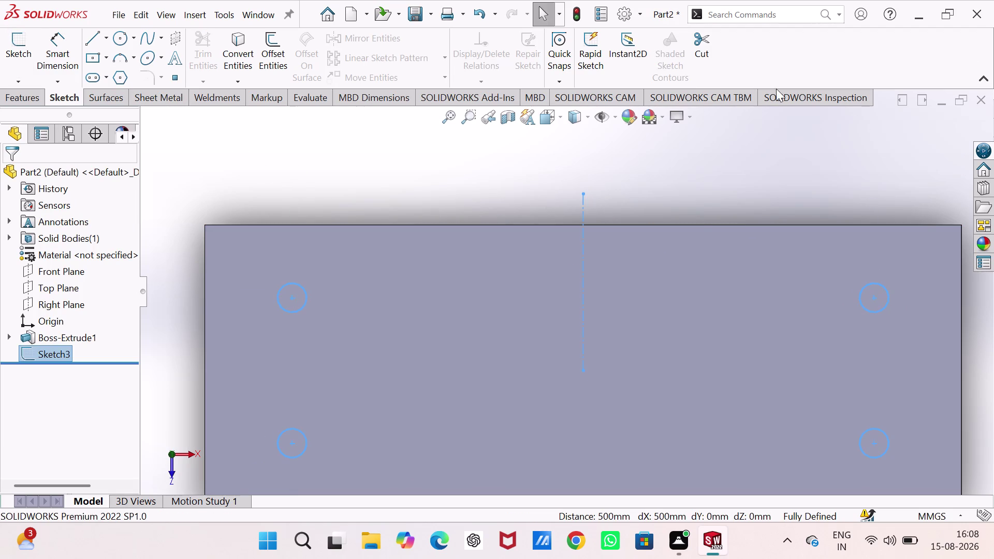
key(ctrl+7)
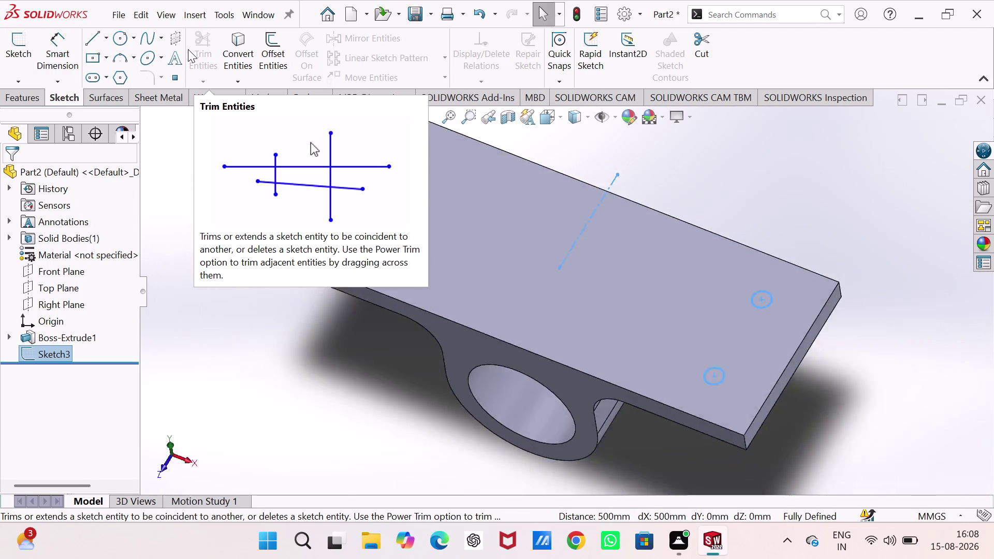
Start an Extruded Cut from a single hole outline, then abandon it.
drag(317, 378, 302, 359)
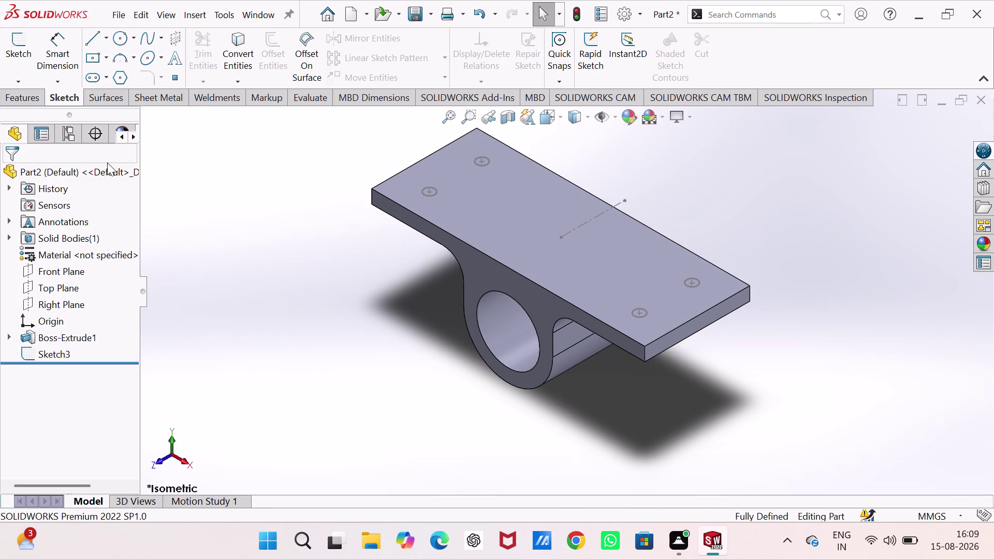
click(23, 97)
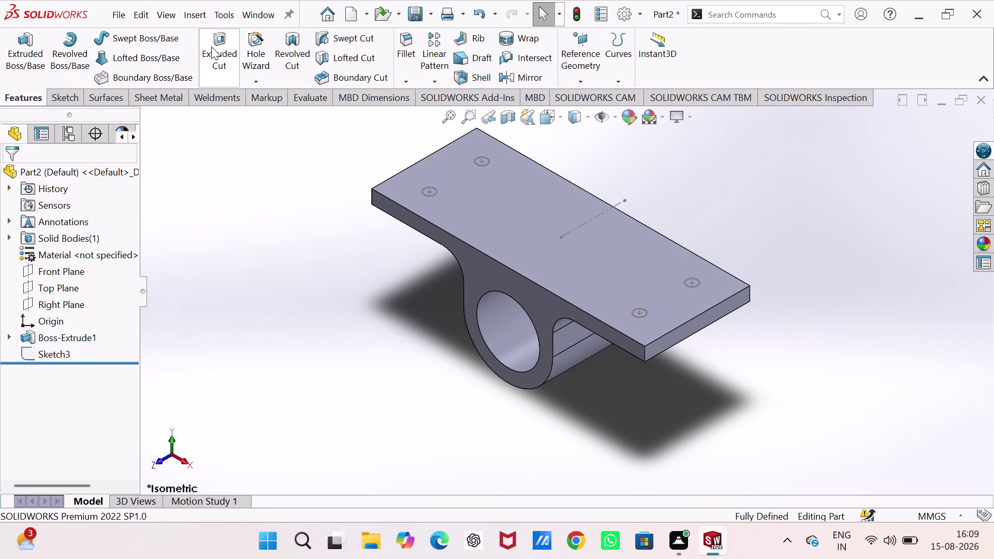
click(213, 47)
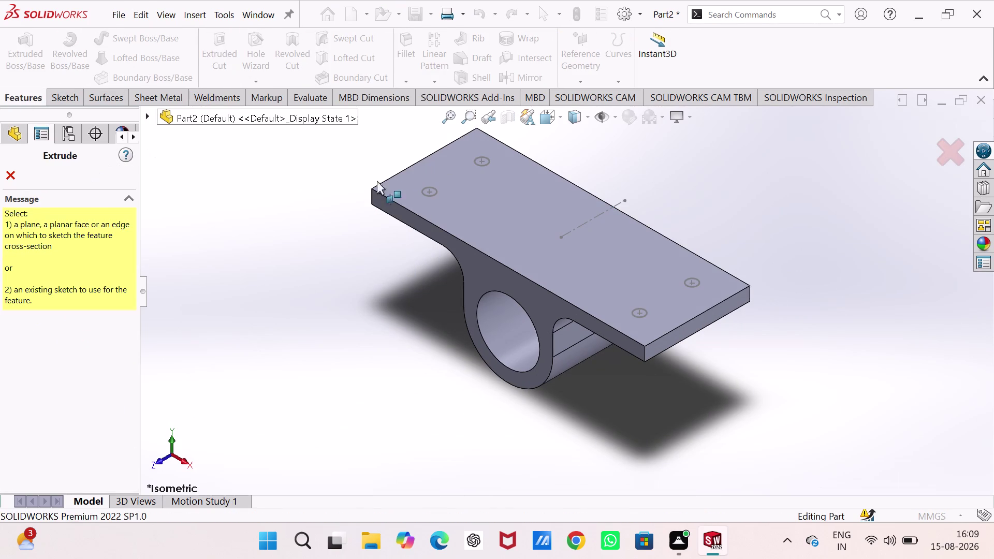
click(432, 187)
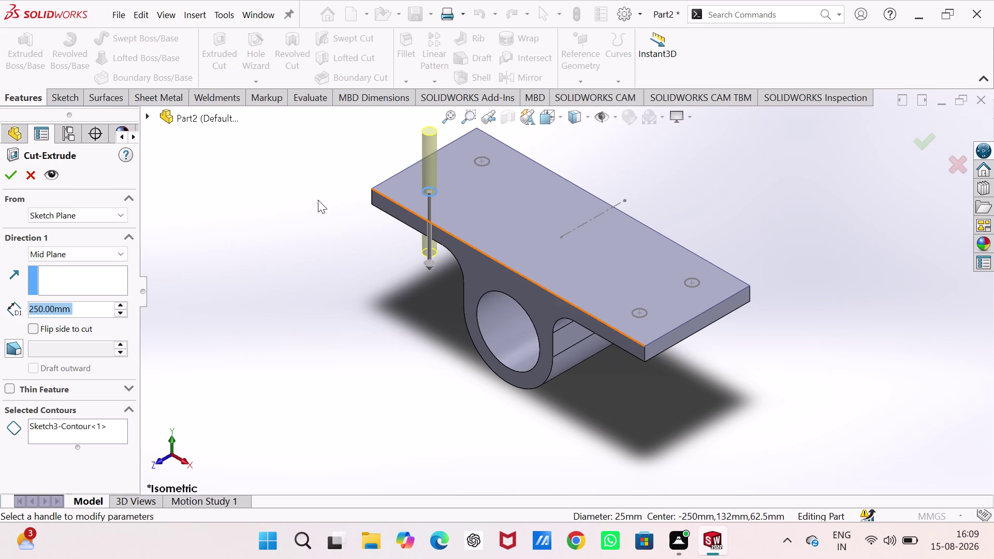
key(Escape)
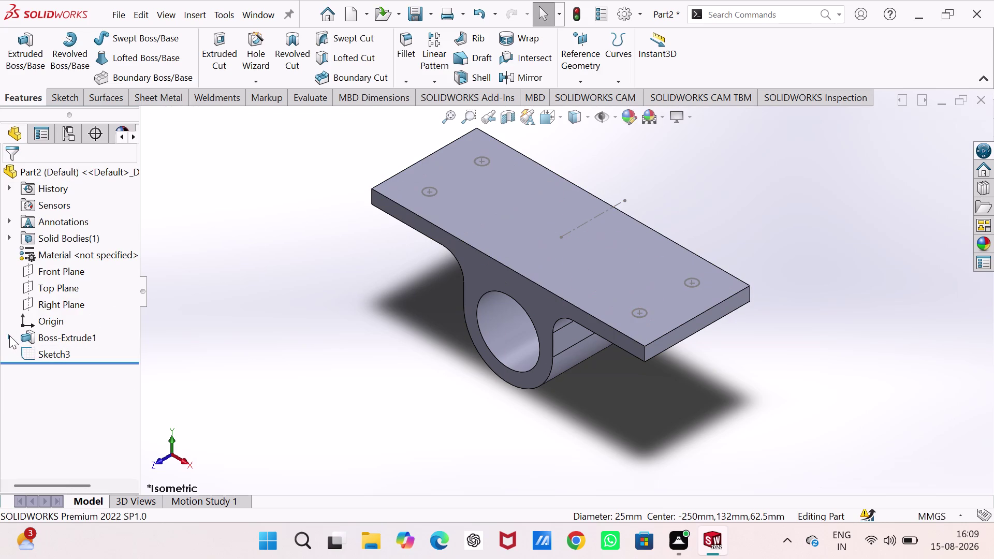
Extruded Cut all four Sketch3 holes through the top plate.
click(41, 352)
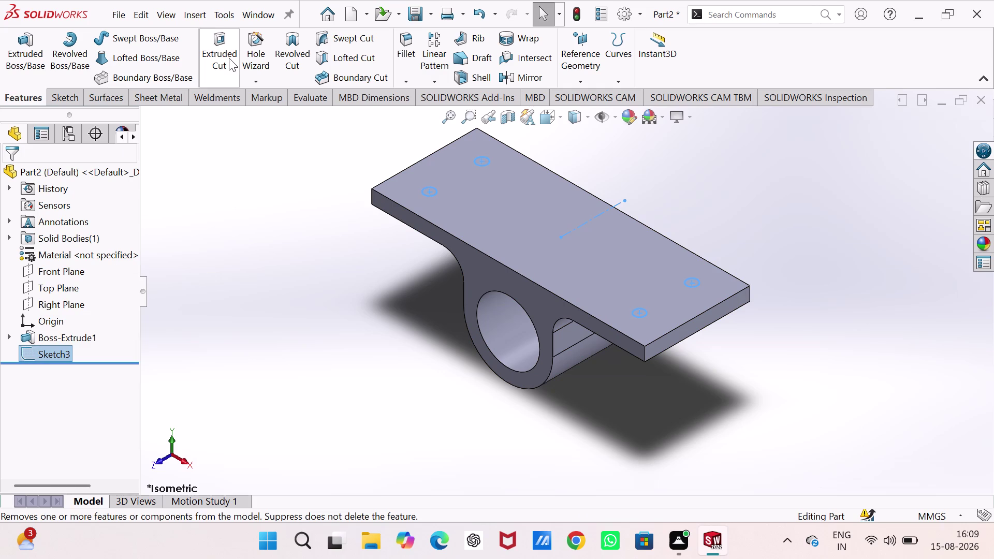
click(226, 49)
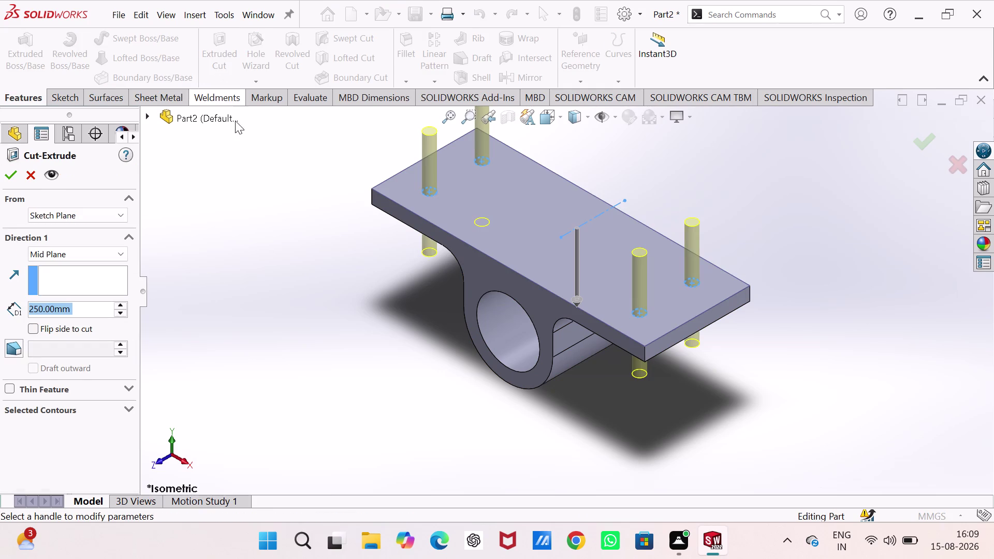
click(13, 170)
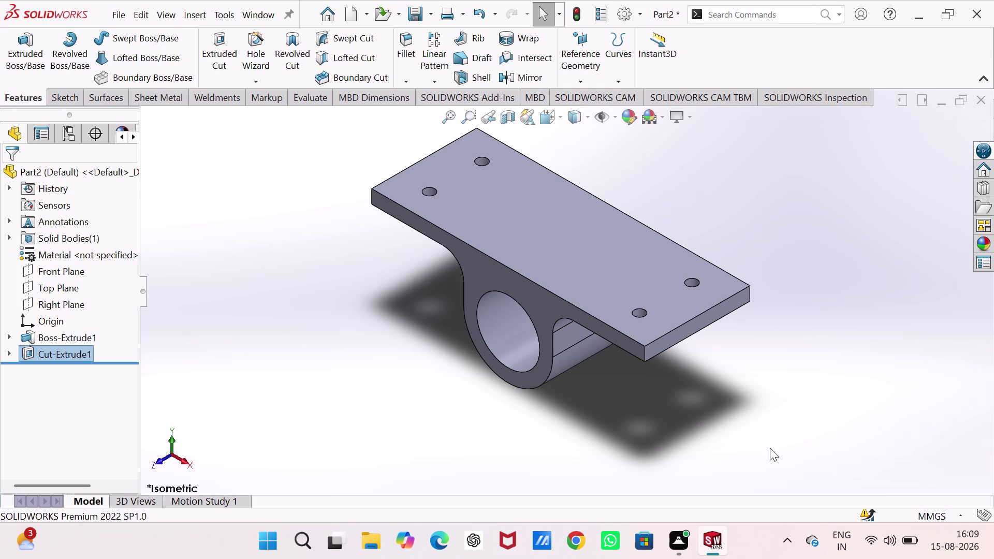
right_click(125, 251)
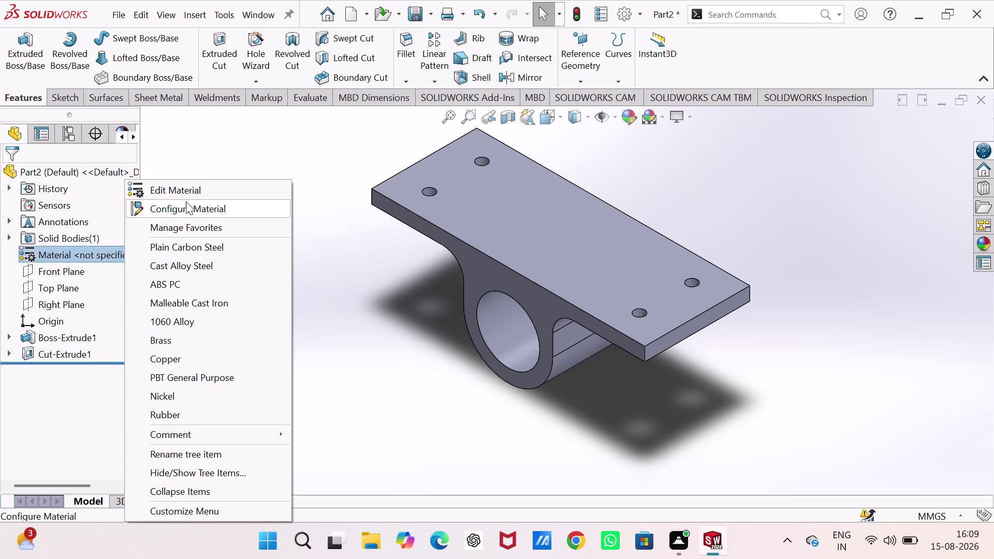
Apply Alloy Steel from the Steel materials in the material editor.
click(193, 190)
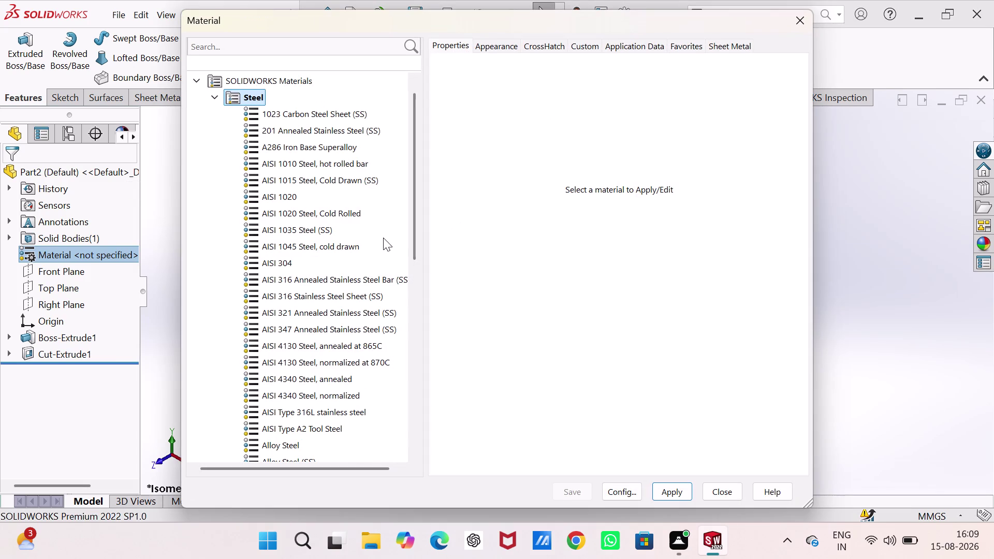
click(306, 441)
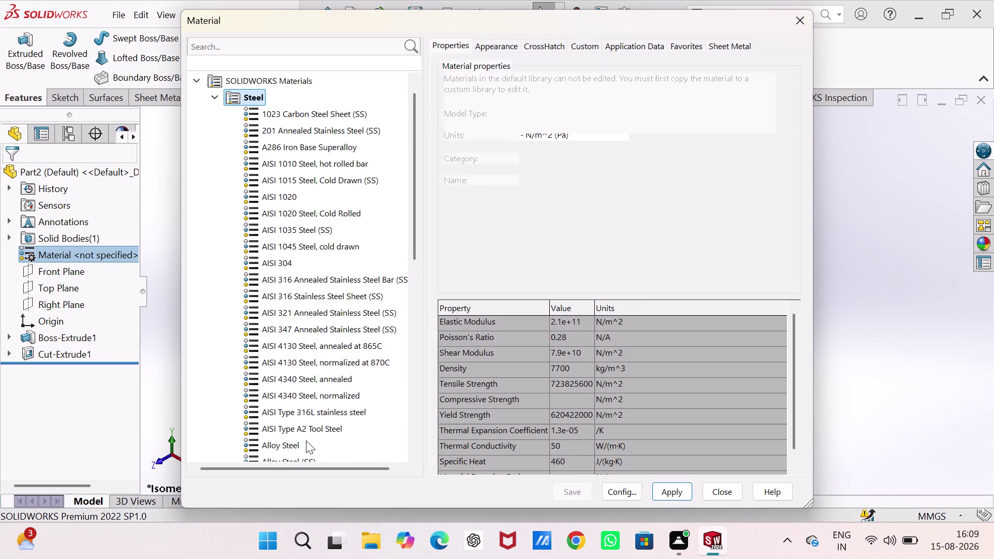
click(671, 493)
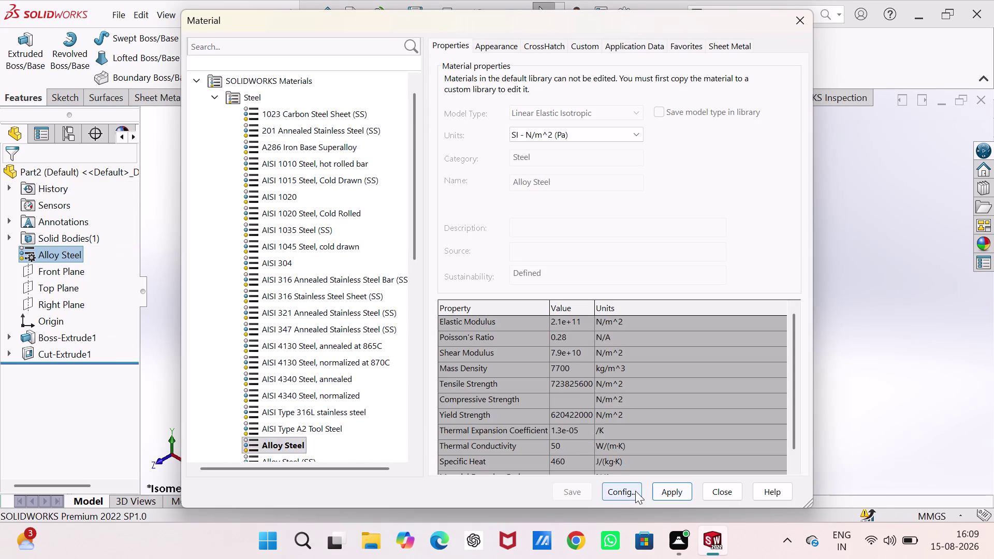
click(714, 488)
click(792, 313)
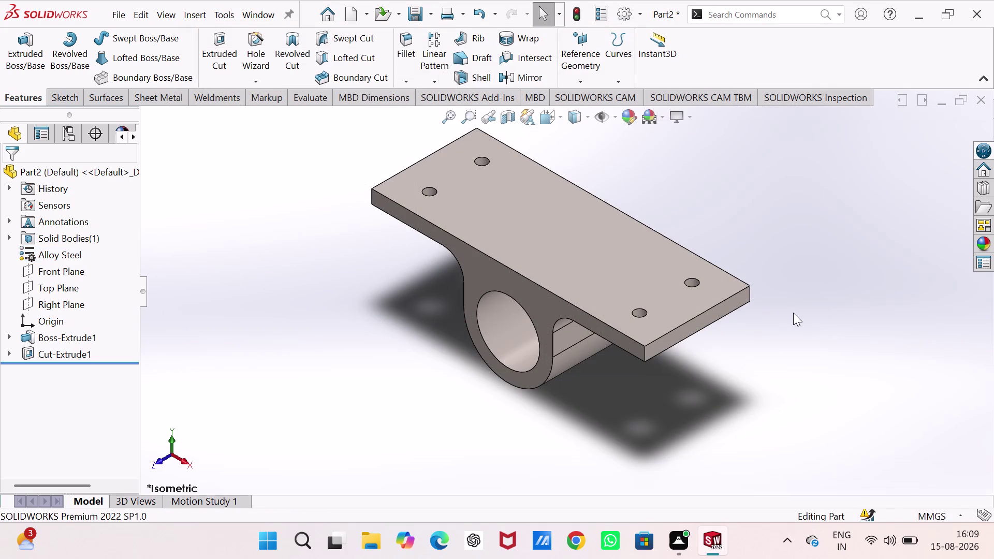
key(ctrl+s)
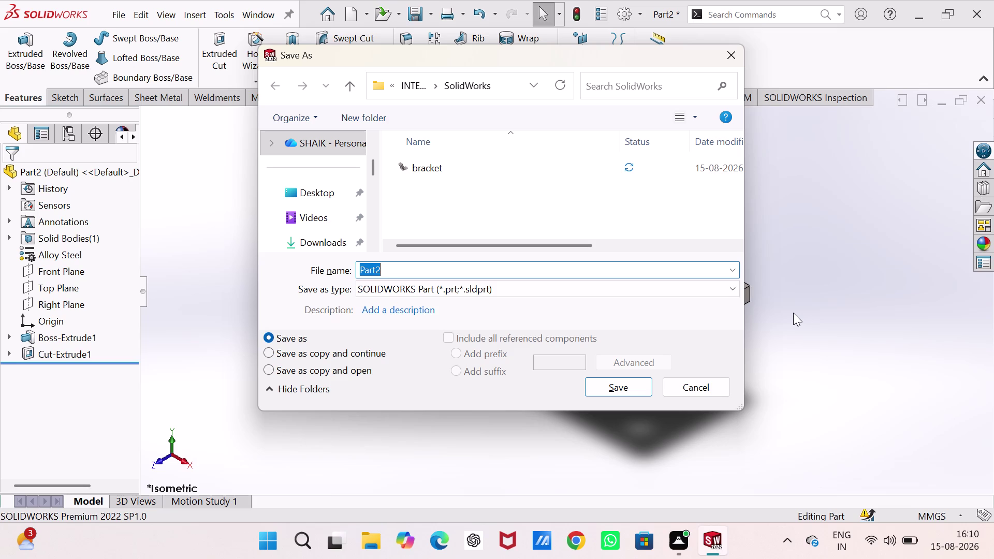
Enter 'pivot' as the file name in Save As and save the part.
text(pivo)
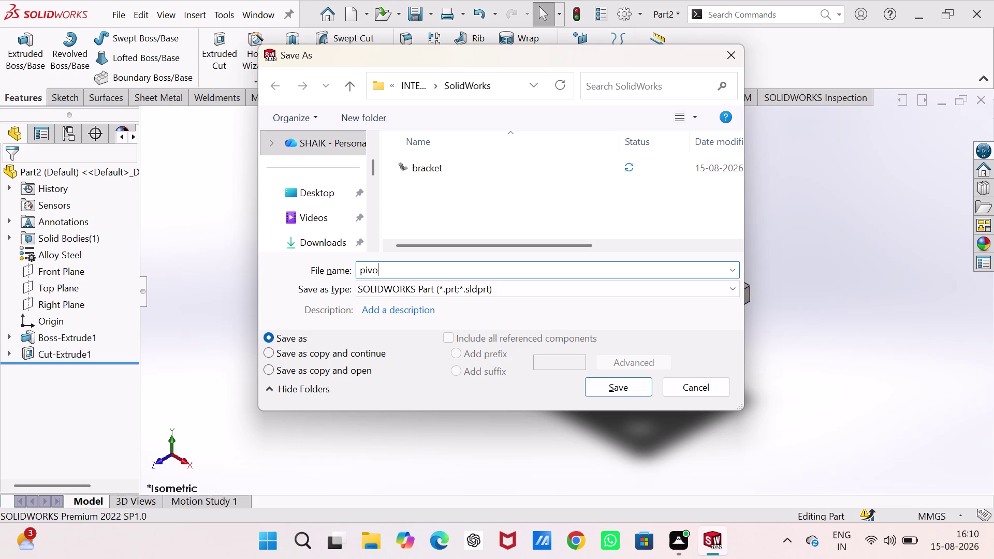
text(t)
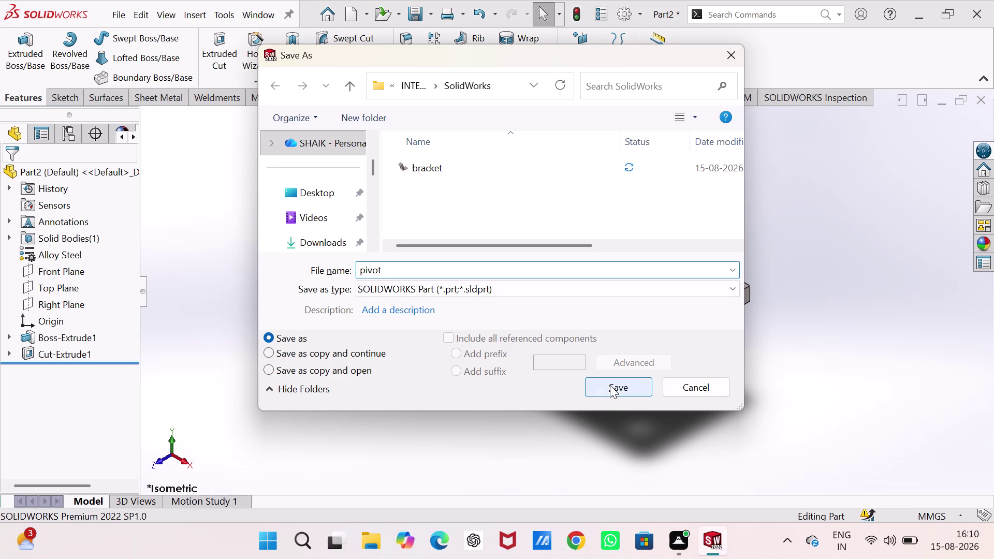
click(610, 385)
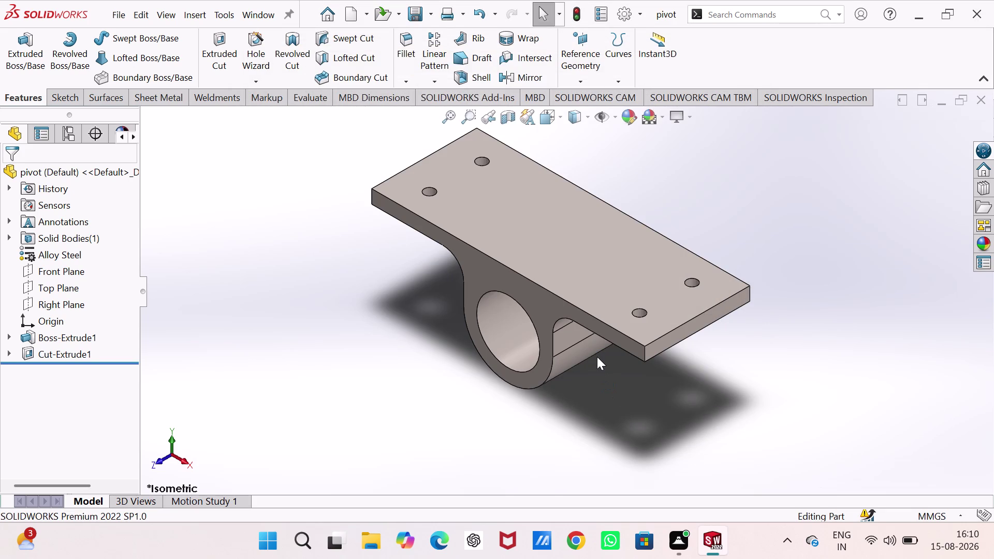
key(ctrl+n)
Create a new blank part document, Part3.
key(Return)
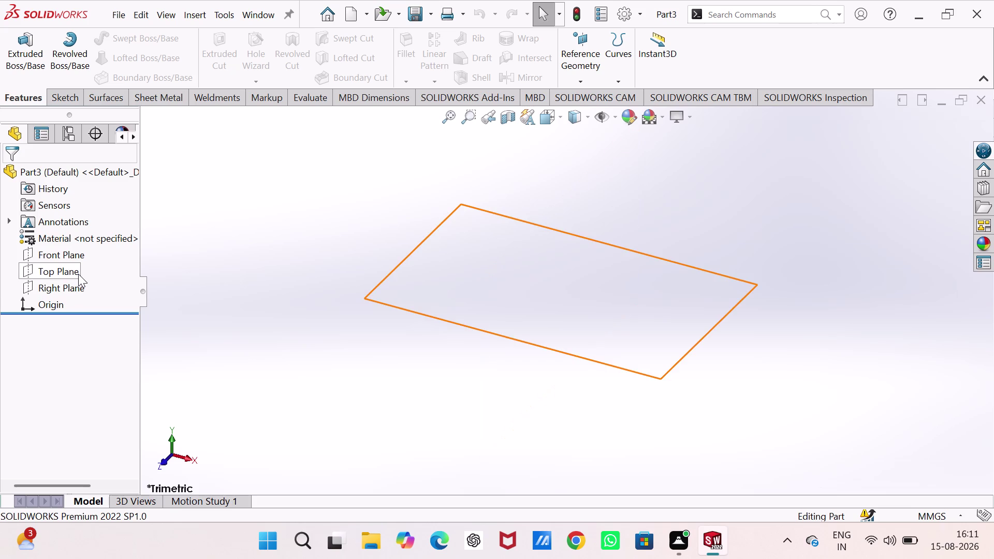
Start a sketch on the Right Plane, discarding a stray first line.
click(79, 281)
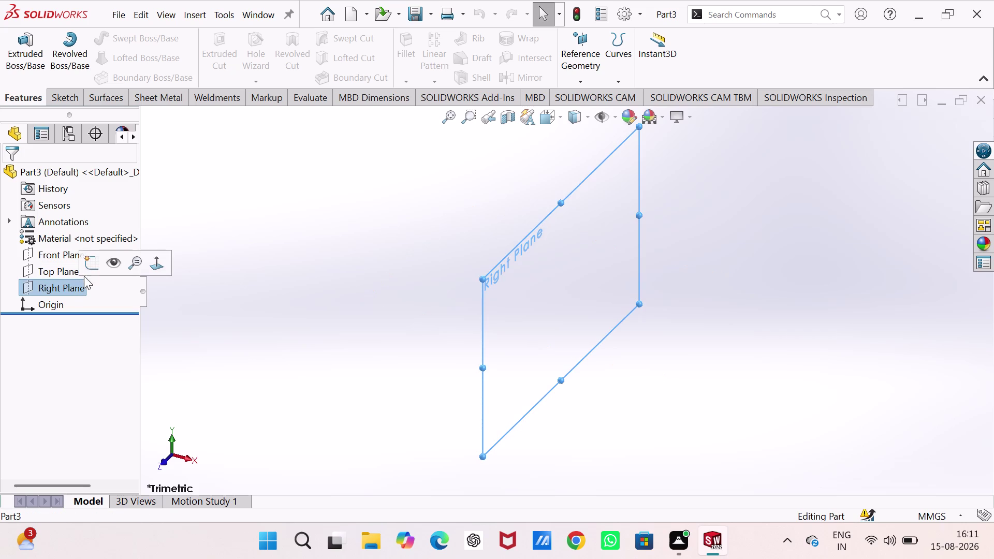
click(89, 264)
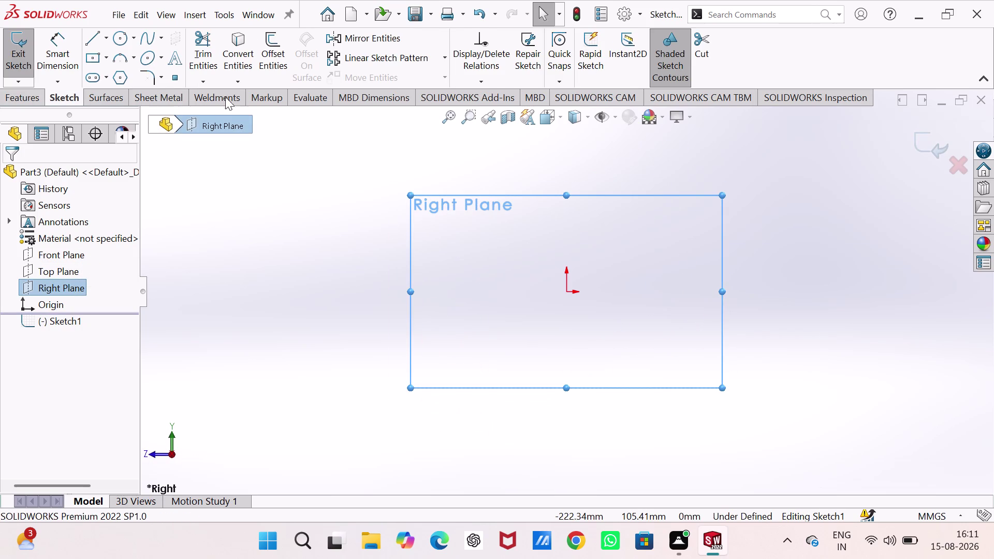
click(93, 40)
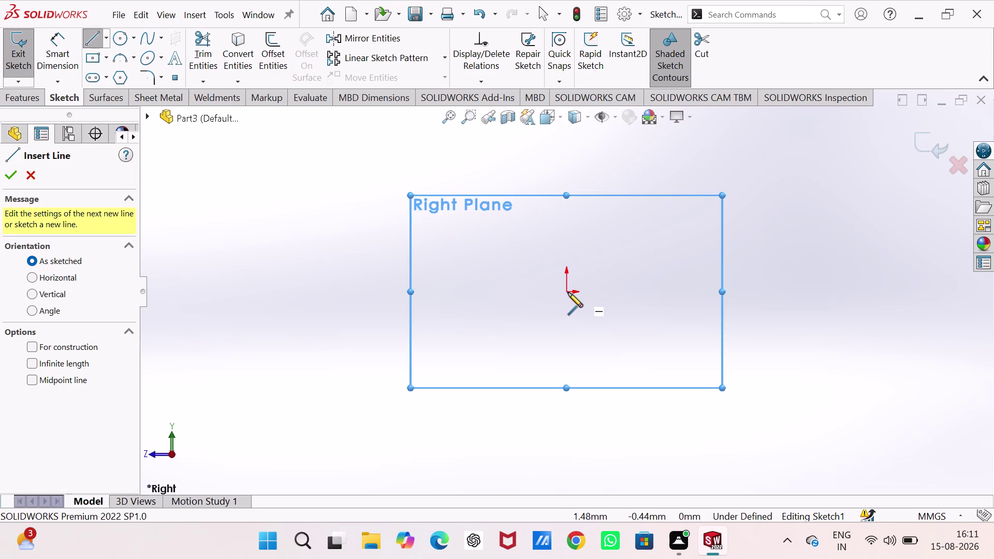
click(566, 292)
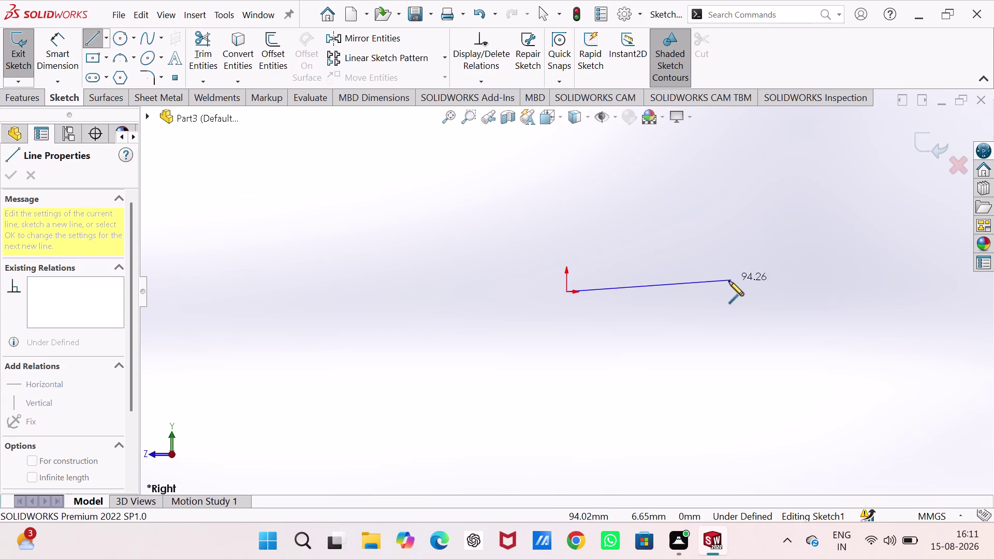
key(Escape)
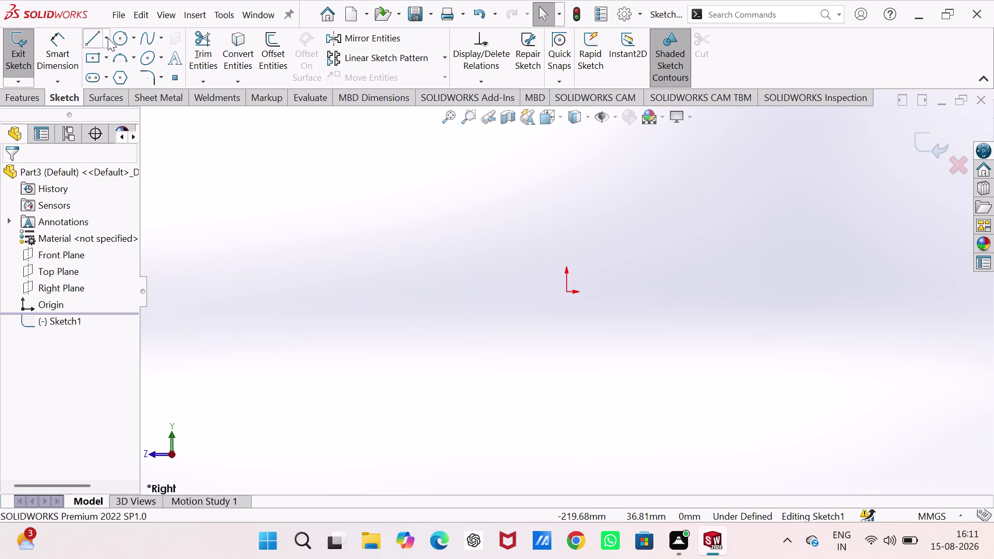
Draw the closed profile: base line, right side, arched top and left side.
click(91, 38)
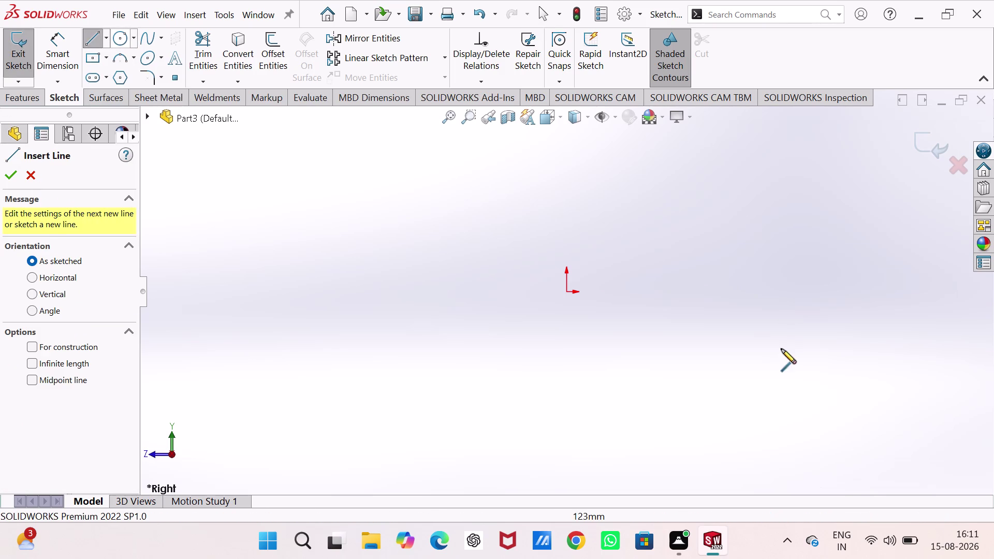
click(529, 292)
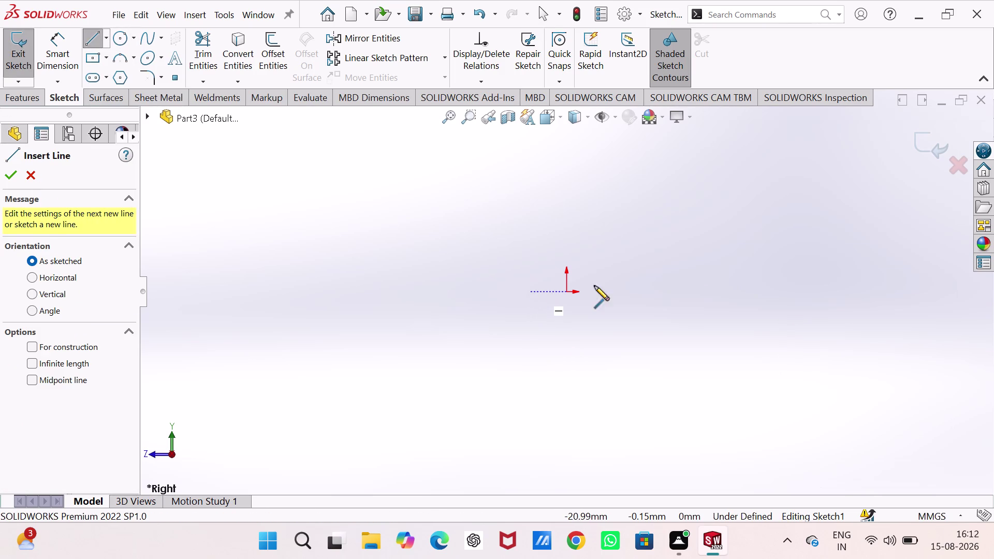
click(626, 293)
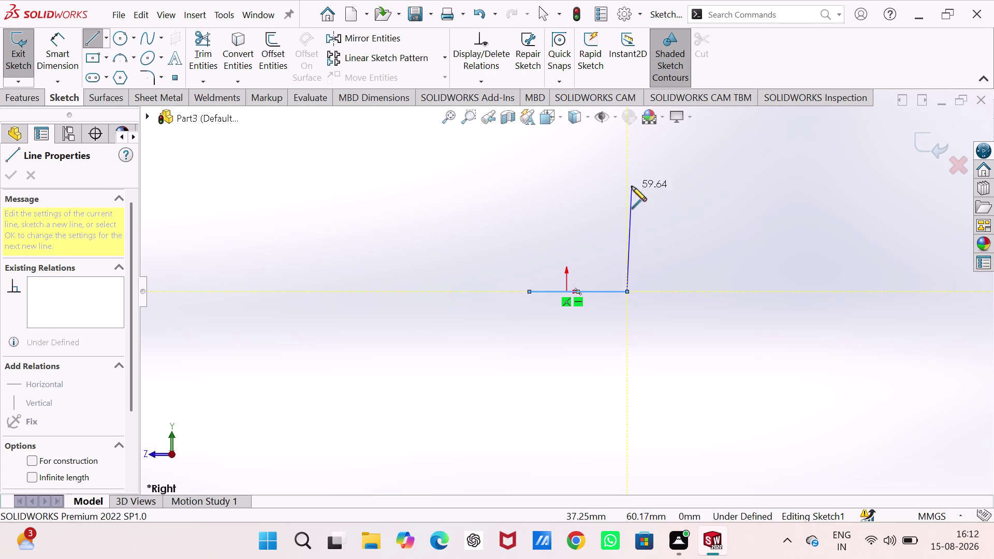
click(627, 173)
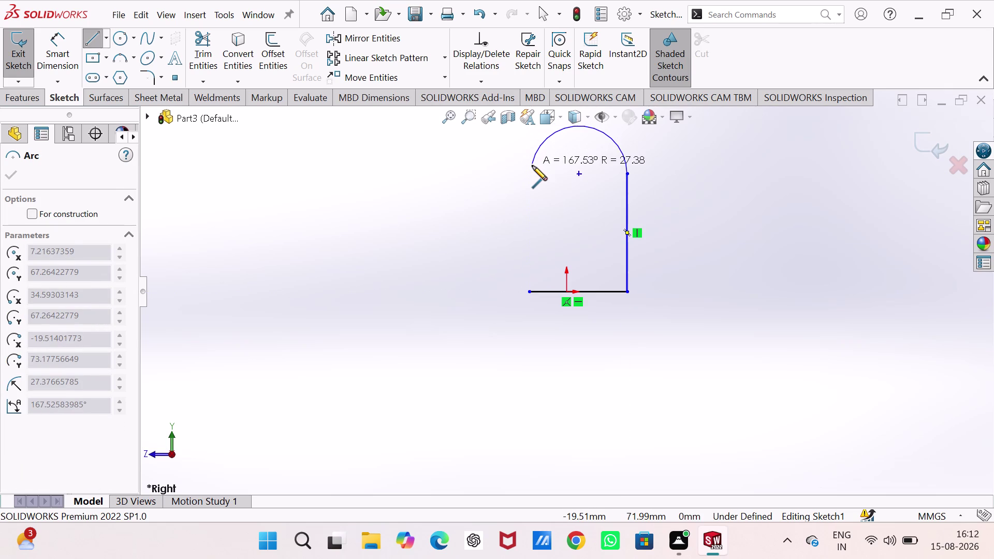
click(527, 164)
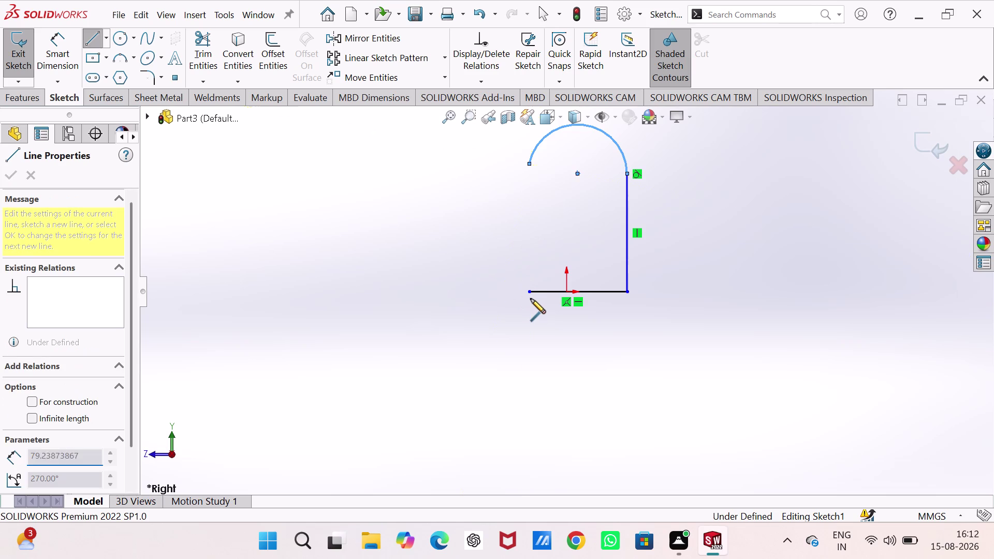
click(530, 294)
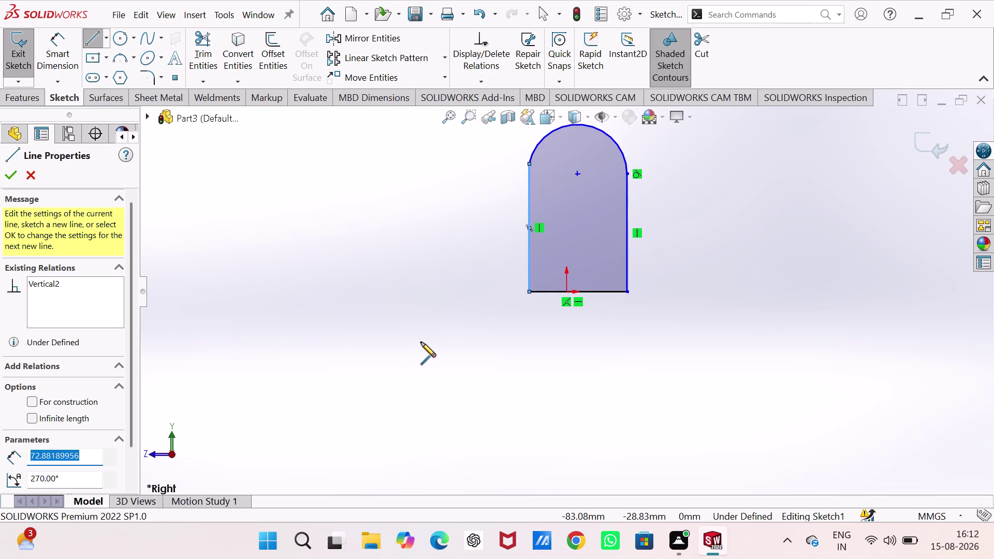
key(Escape)
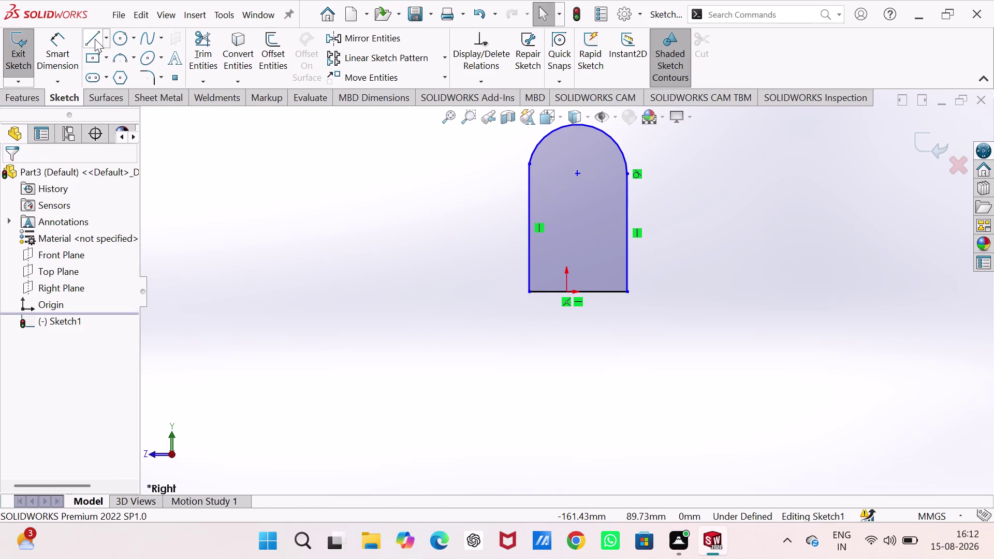
click(107, 34)
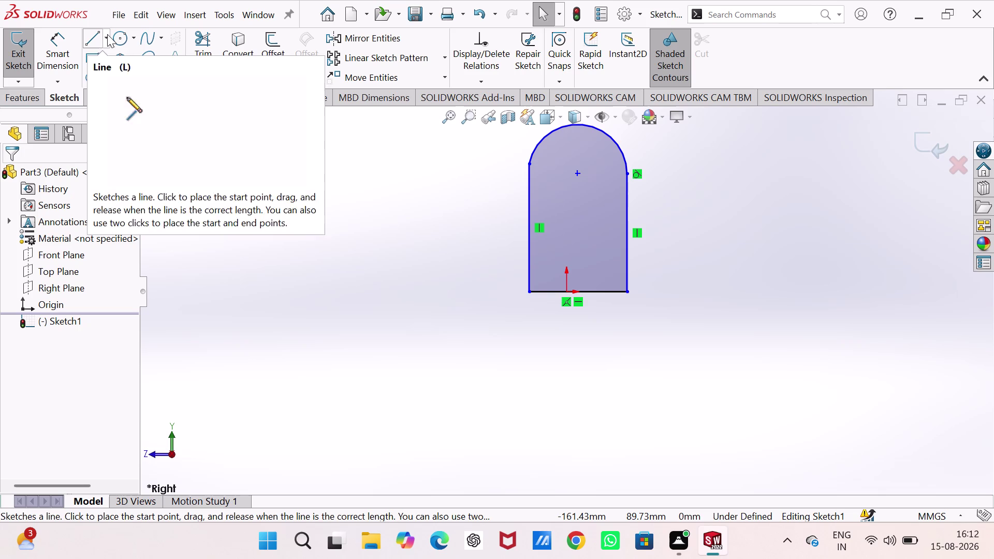
Draw a construction centreline up from the origin and make it vertical.
click(112, 73)
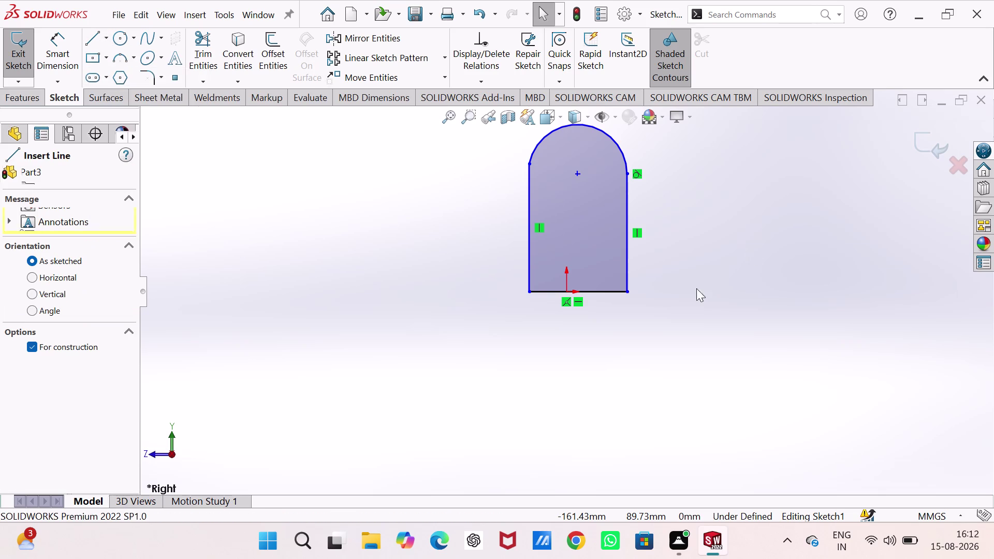
click(568, 293)
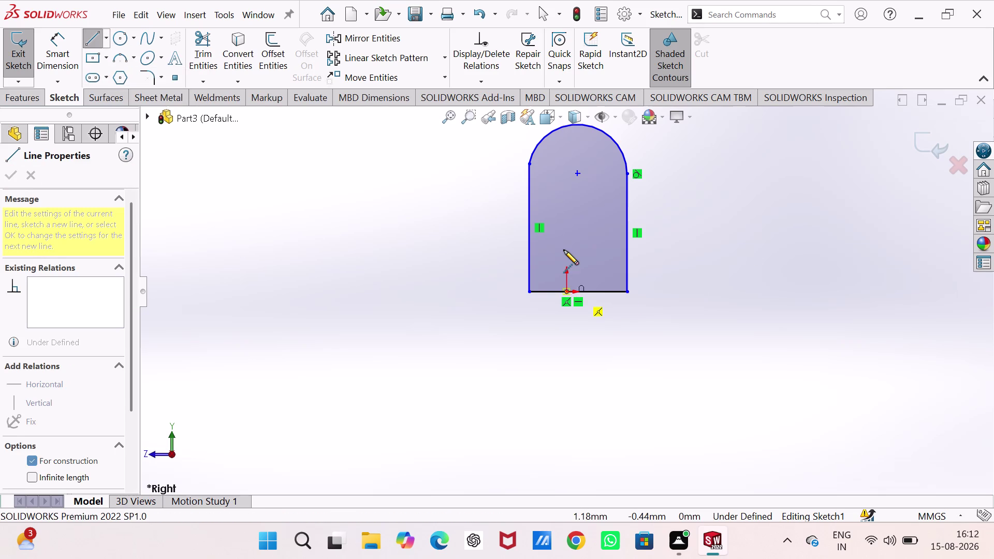
click(563, 237)
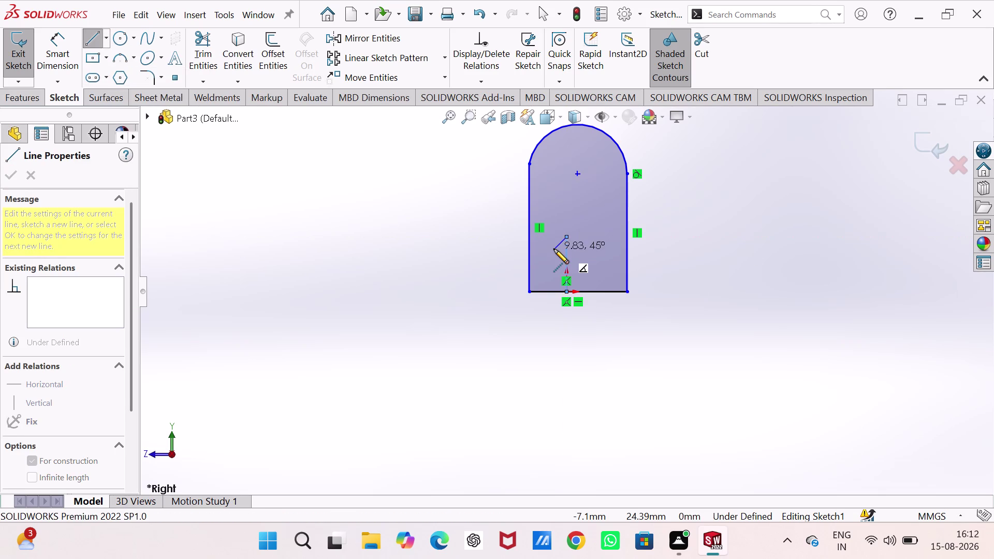
key(Escape)
key(Escape)
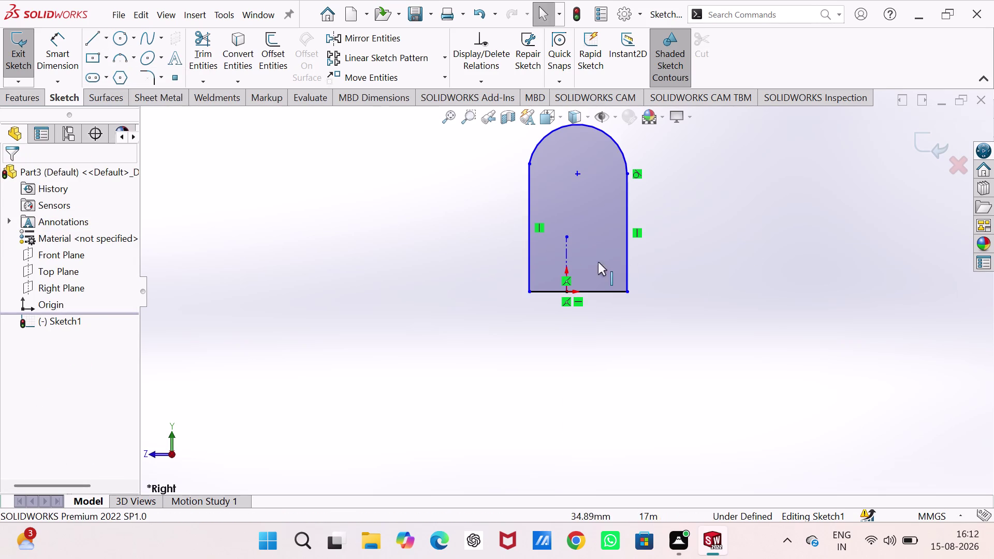
click(567, 256)
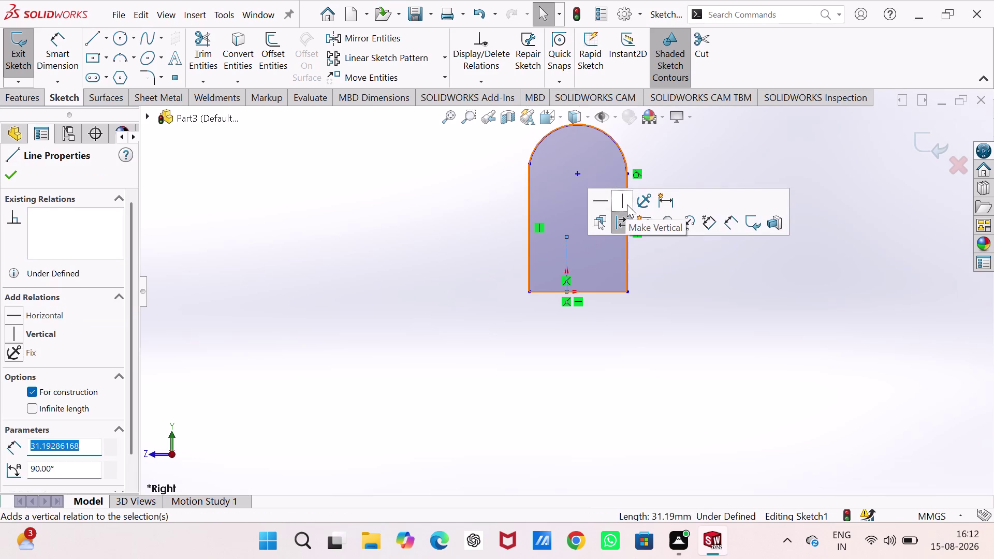
click(626, 204)
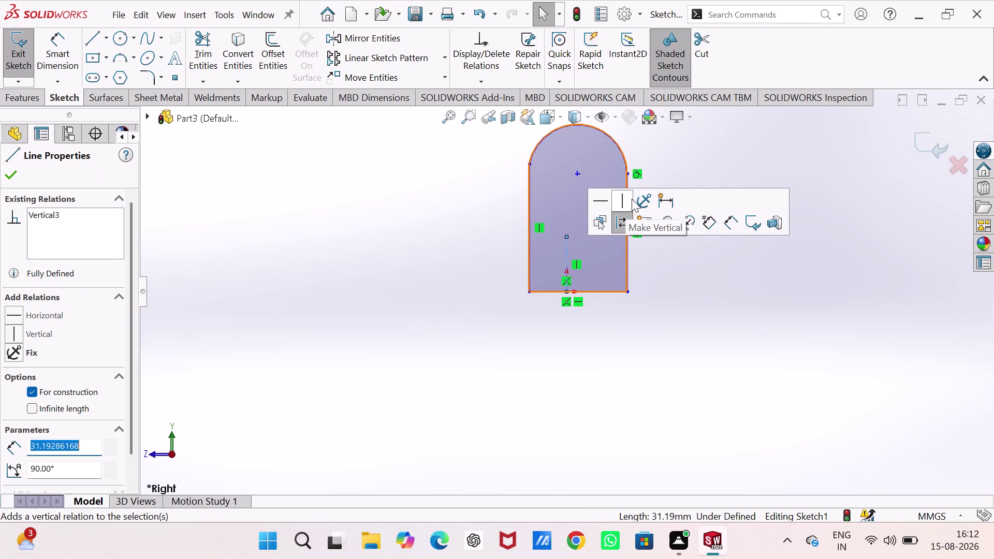
click(262, 261)
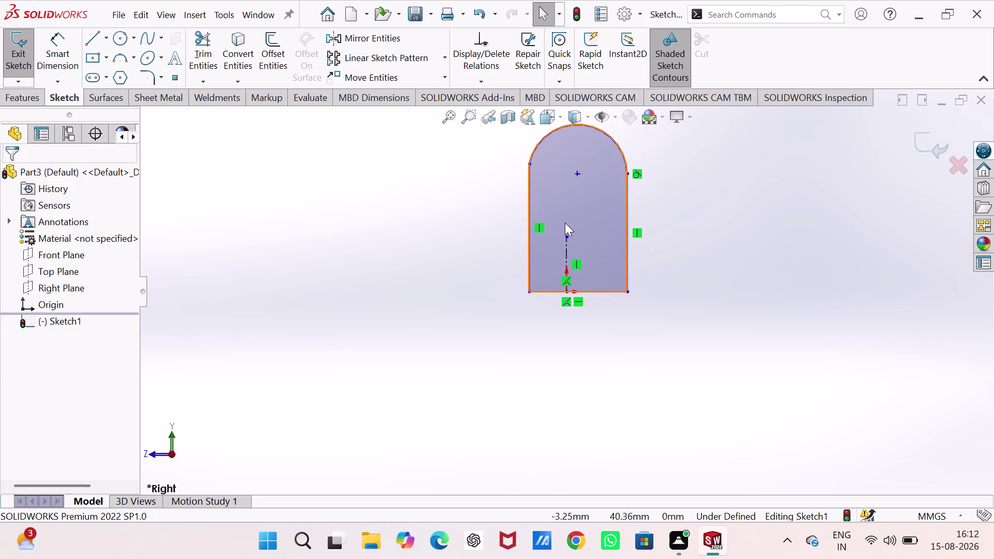
click(565, 244)
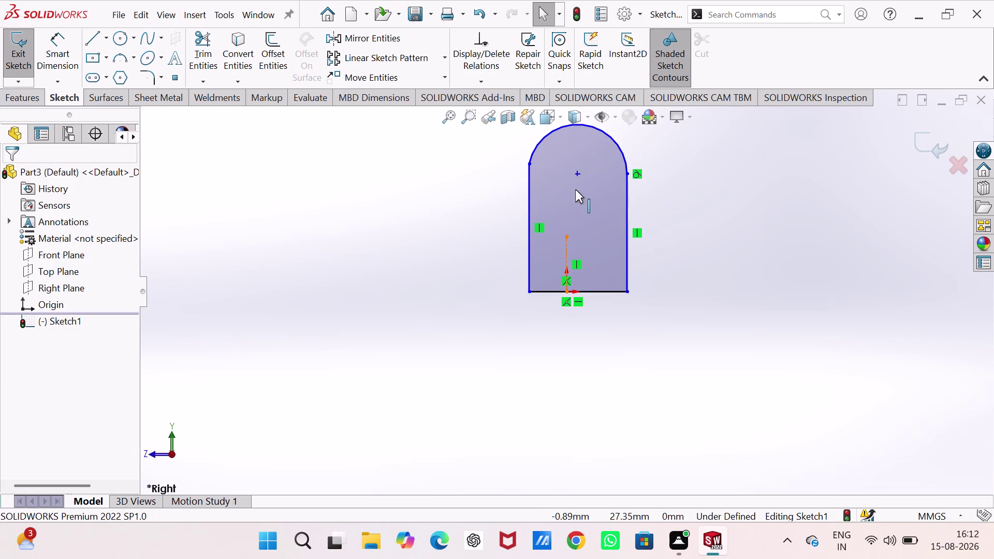
click(577, 170)
Make the left side line tangent to the top arc.
click(575, 174)
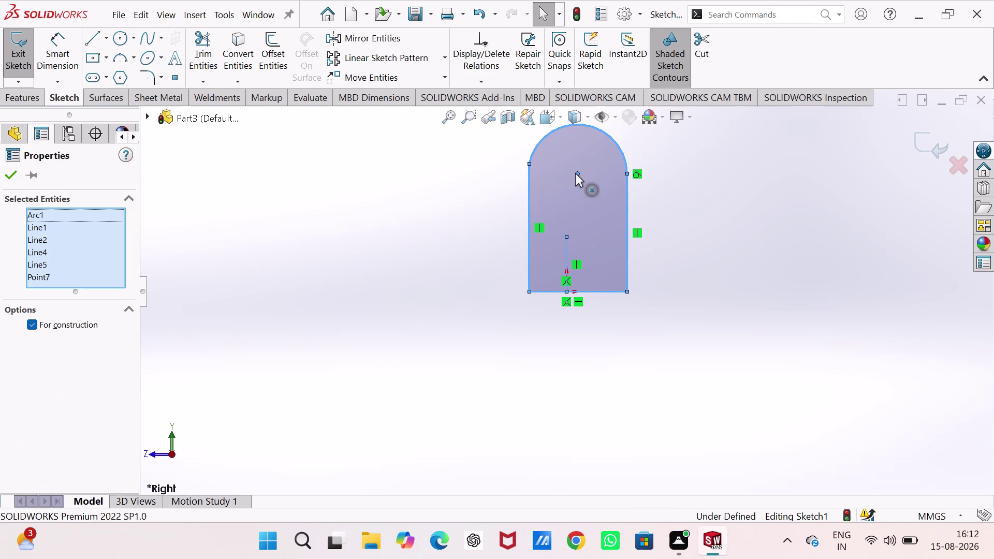
click(415, 225)
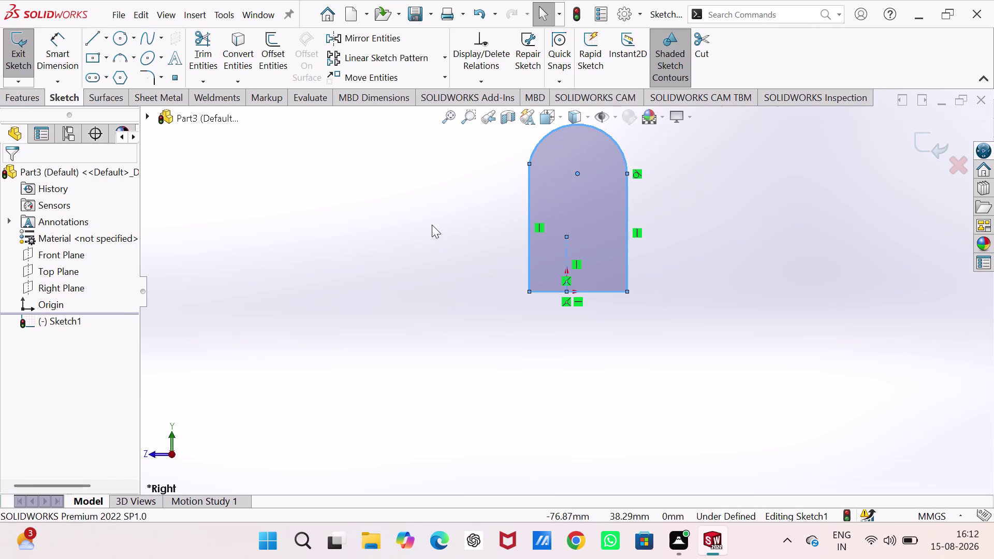
click(568, 249)
click(576, 174)
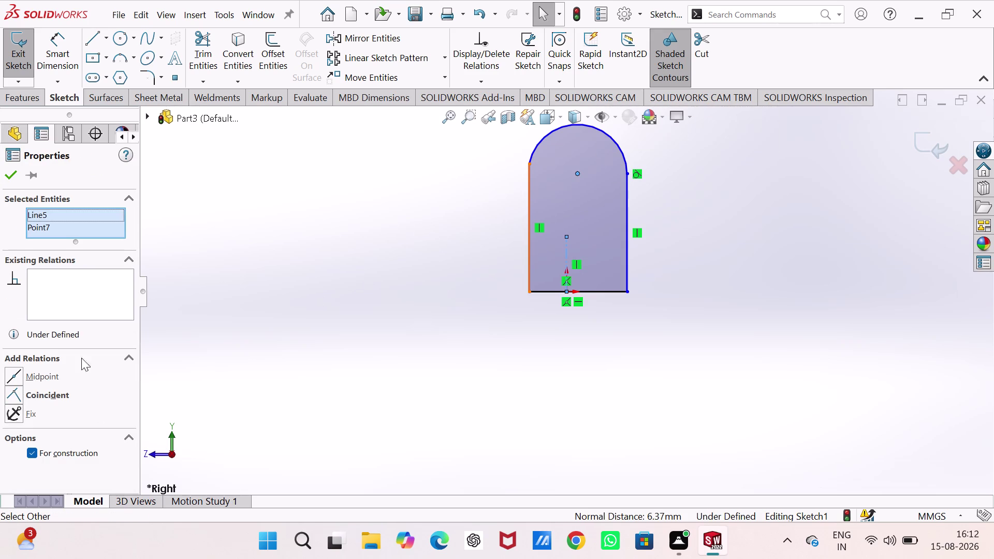
click(296, 308)
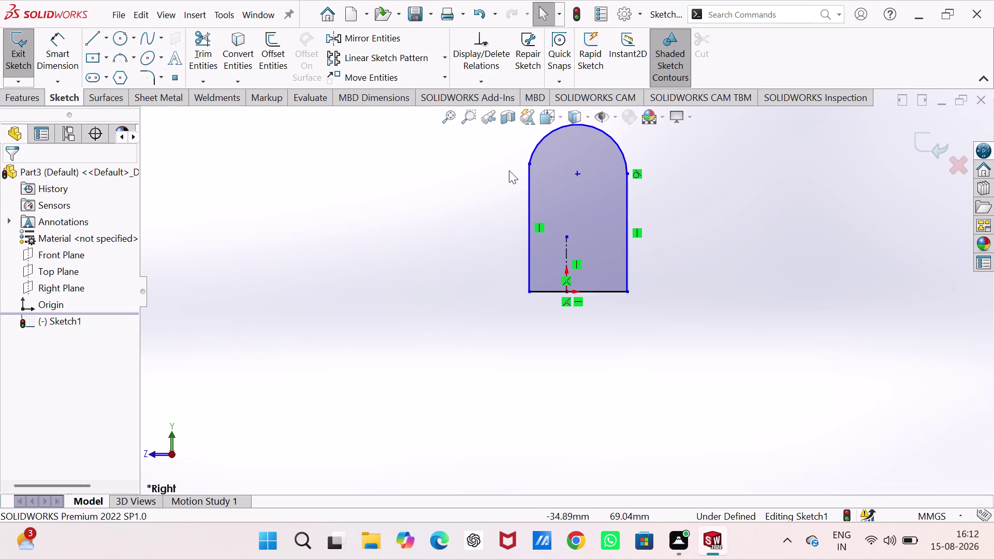
click(530, 164)
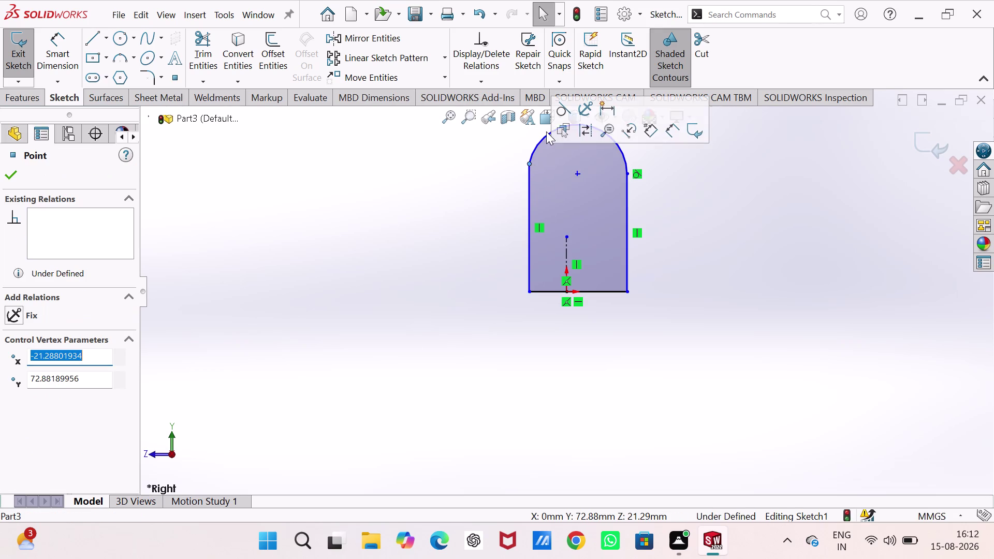
click(561, 116)
click(460, 237)
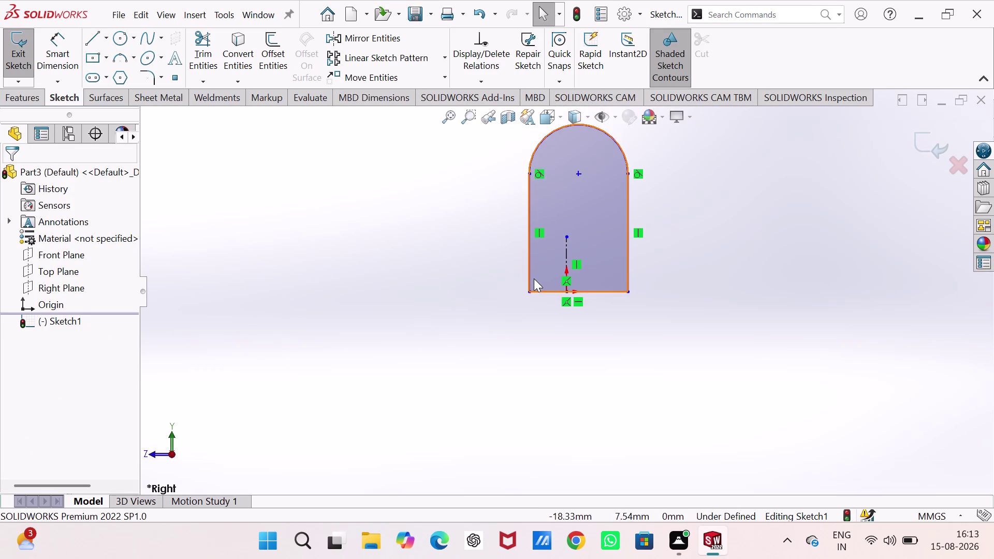
Try selecting both sides and the centreline, removing a stray point, then clear.
click(529, 265)
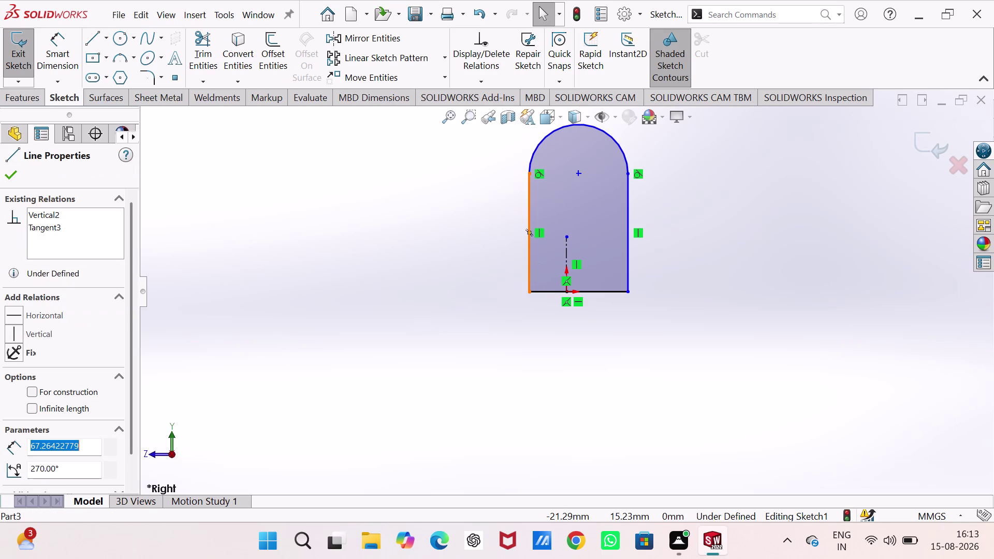
click(630, 243)
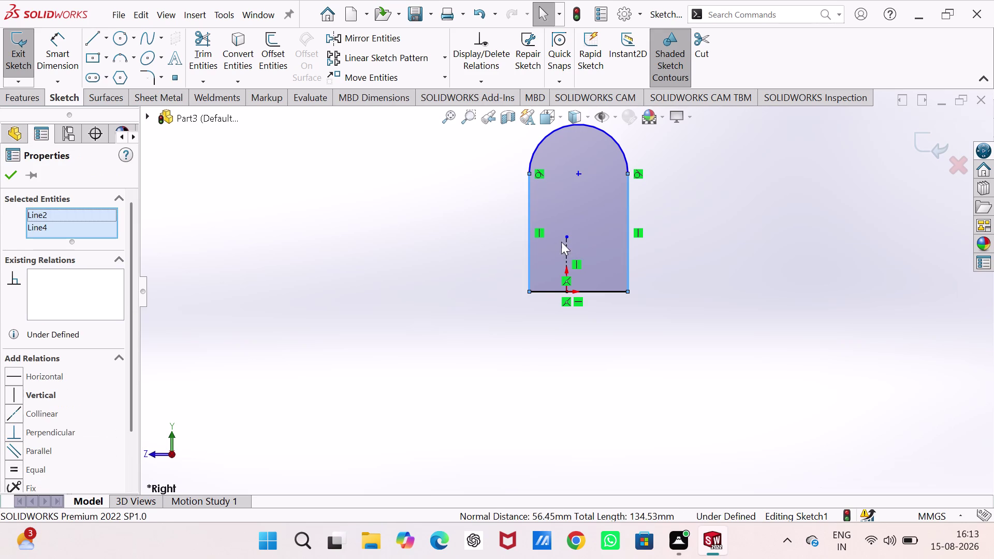
click(568, 239)
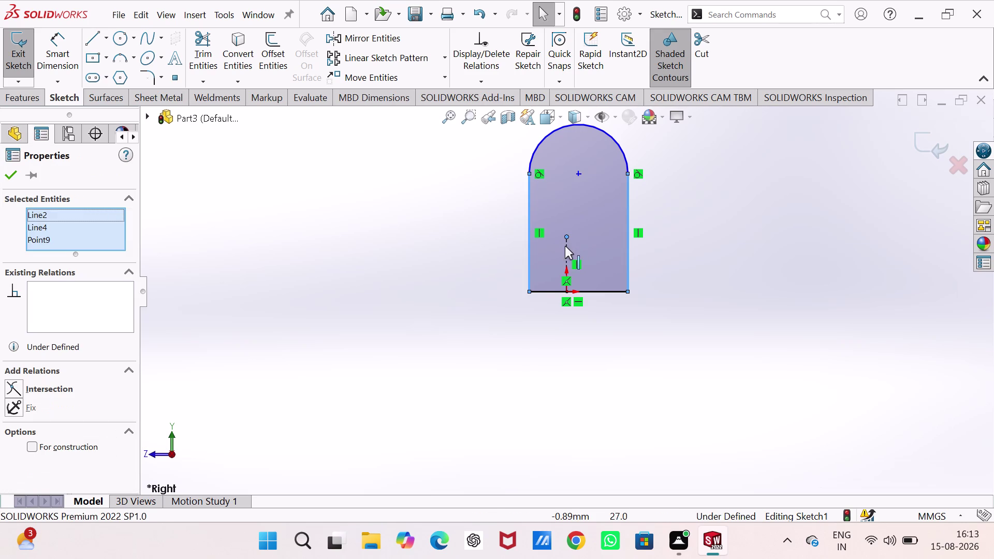
click(565, 248)
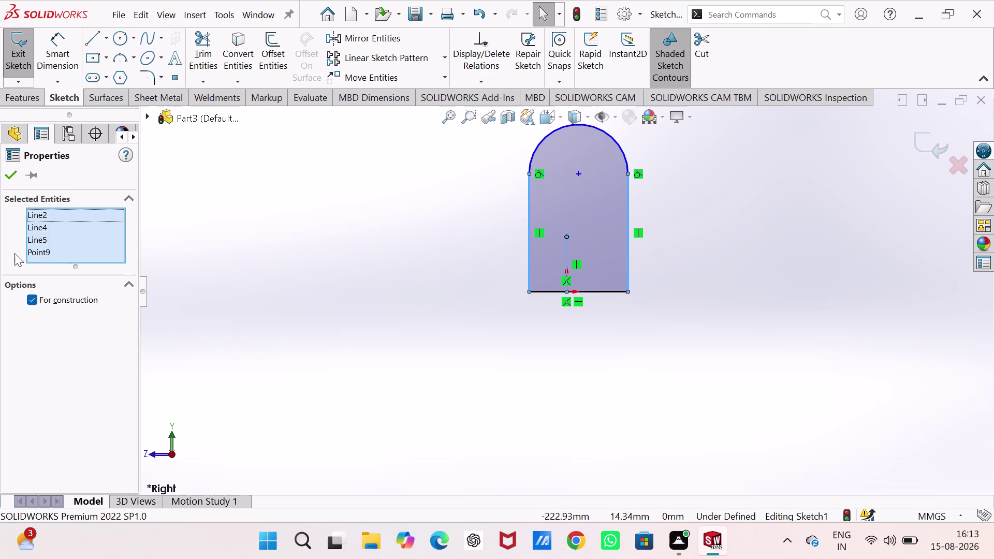
right_click(38, 249)
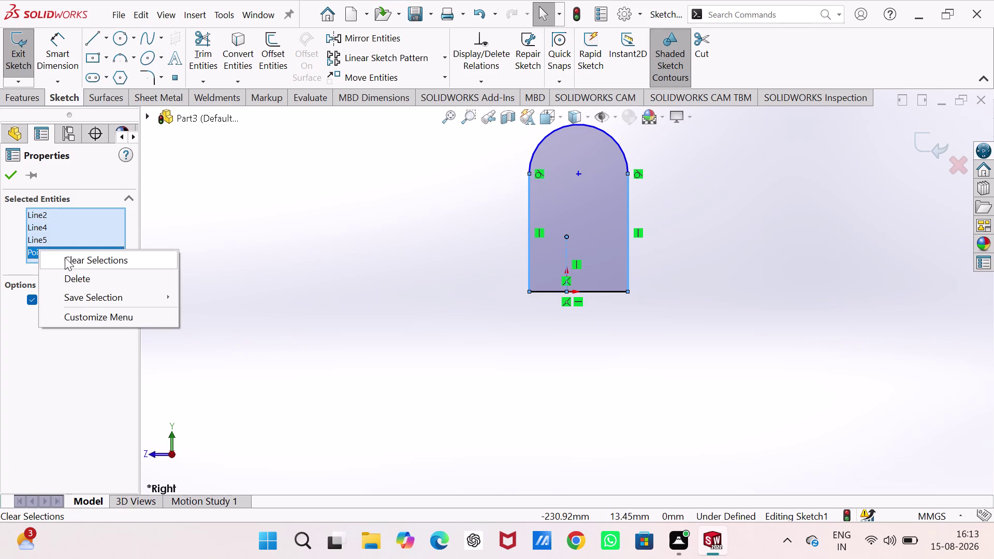
click(77, 278)
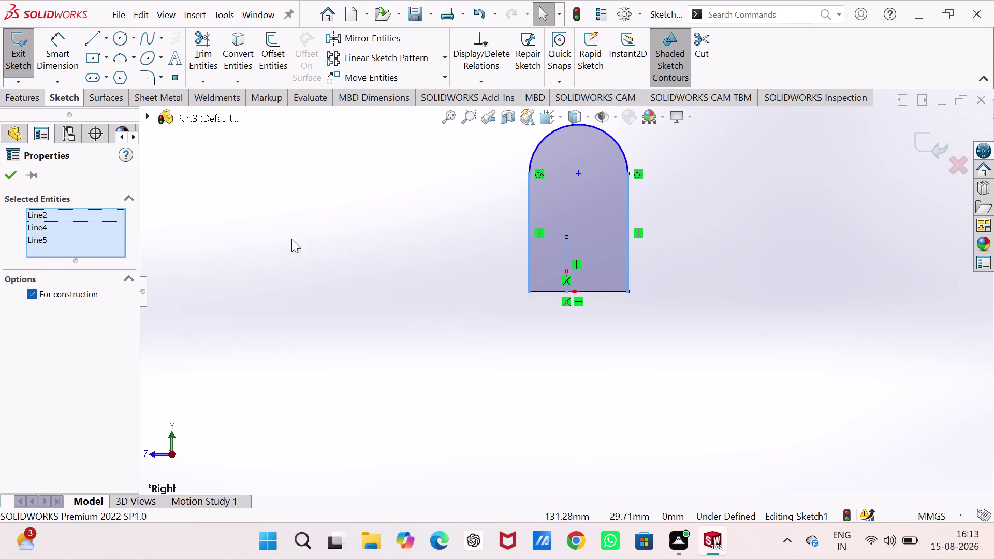
click(13, 176)
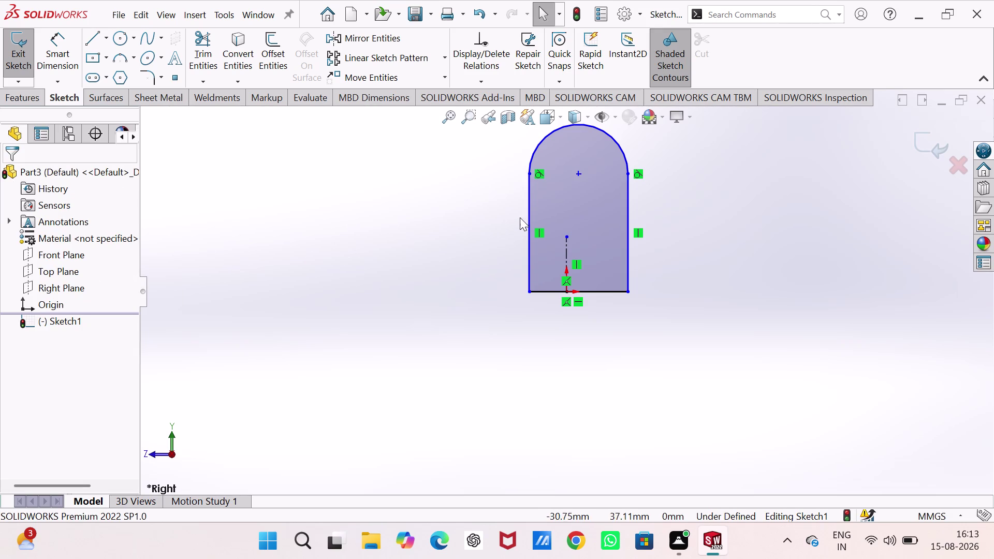
Give both vertical sides and the centreline an equal-length relation.
click(528, 208)
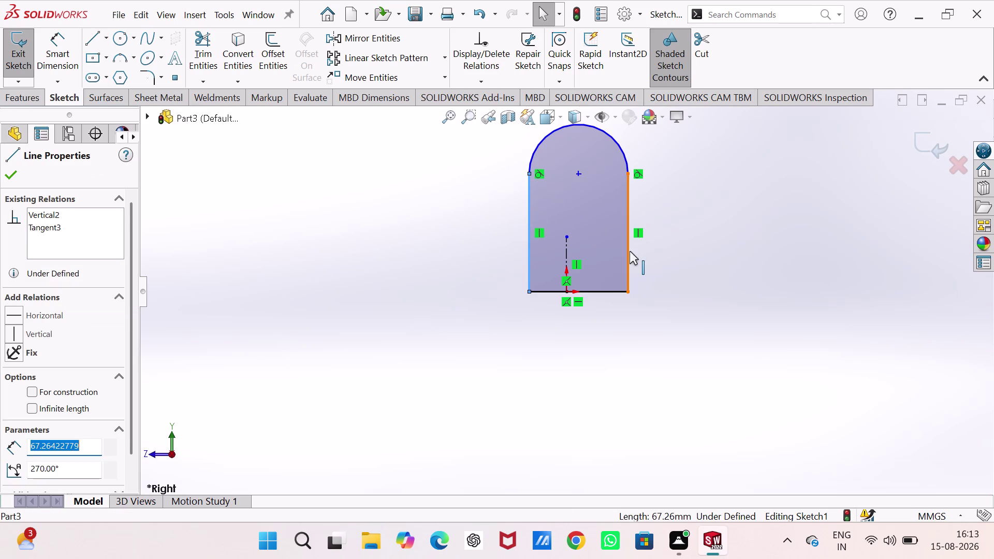
click(630, 251)
click(568, 249)
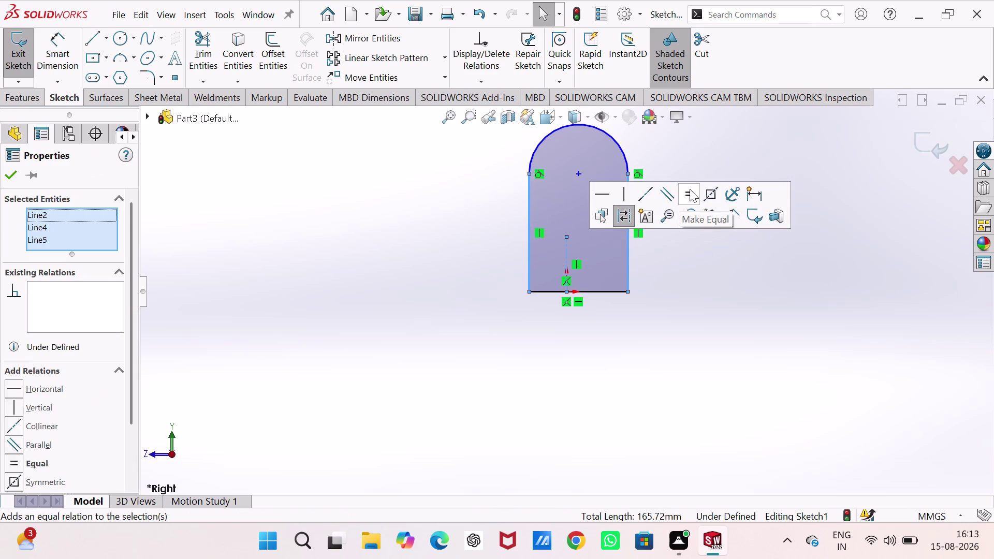
click(707, 193)
click(706, 303)
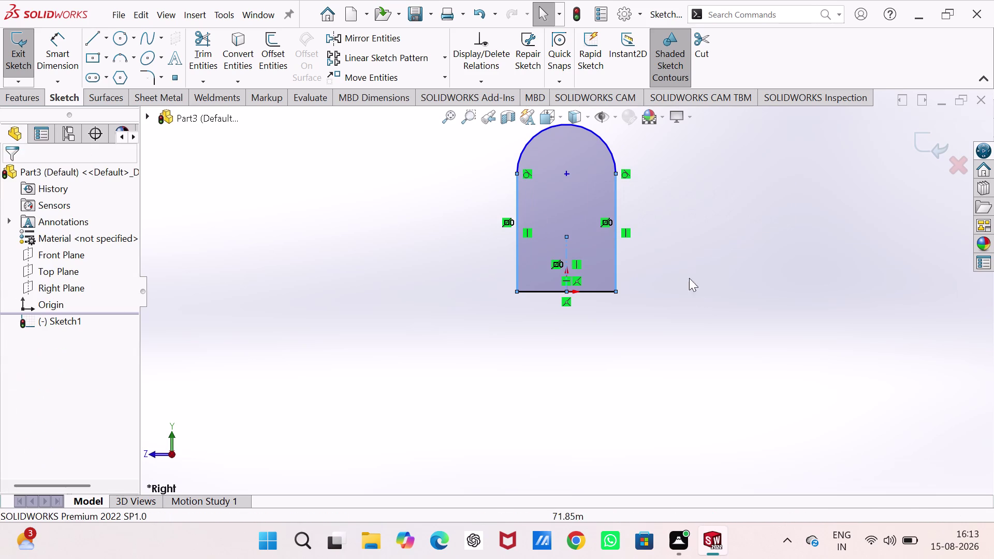
scroll(up, 3)
scroll(down, 3)
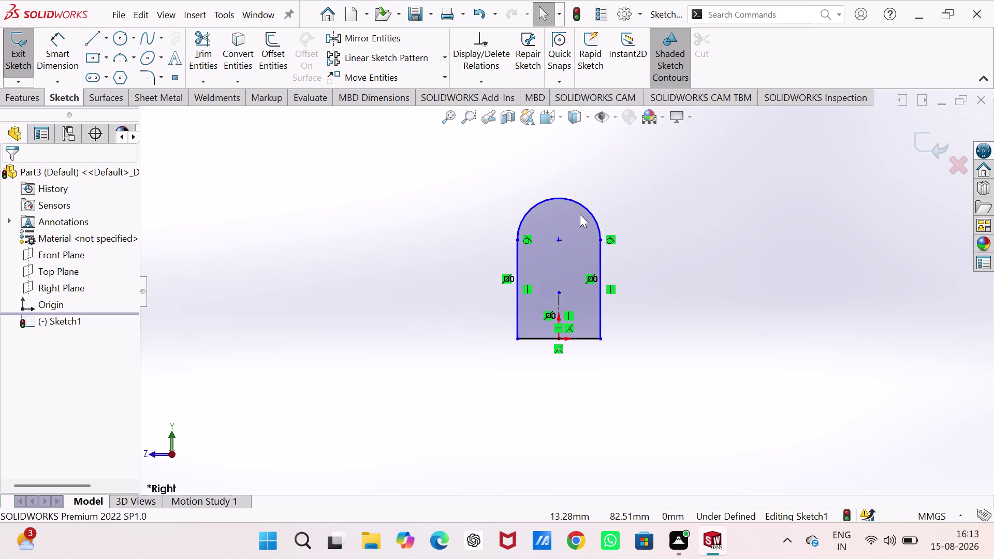
scroll(down, 3)
scroll(down, 3)
right_drag(726, 372, 724, 173)
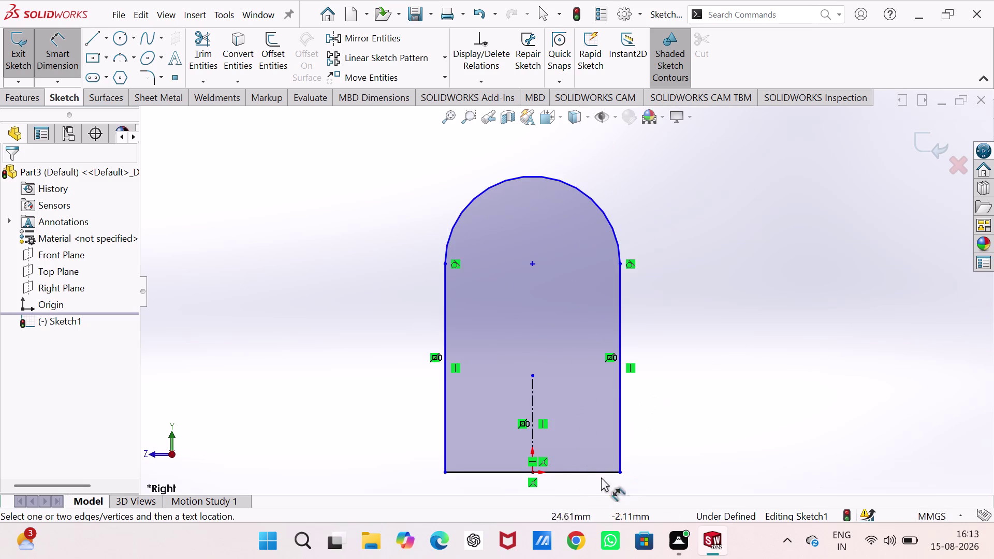
Dimension the profile height as 380 mm.
click(584, 473)
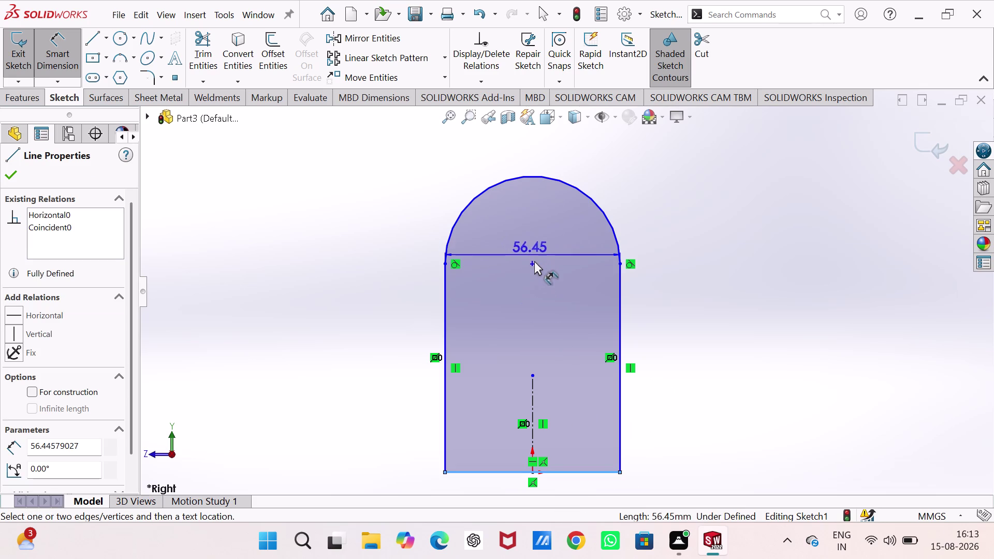
click(532, 265)
click(749, 345)
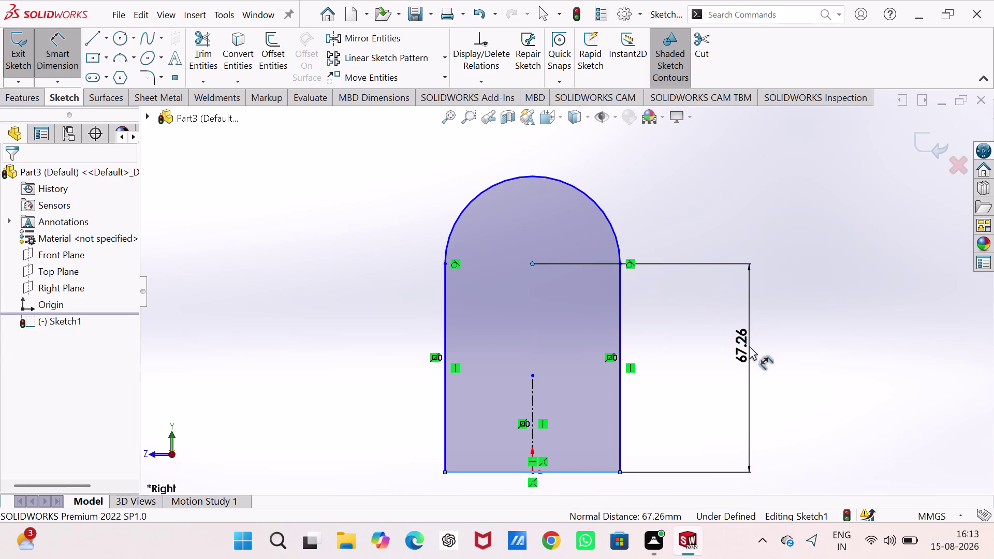
key(3)
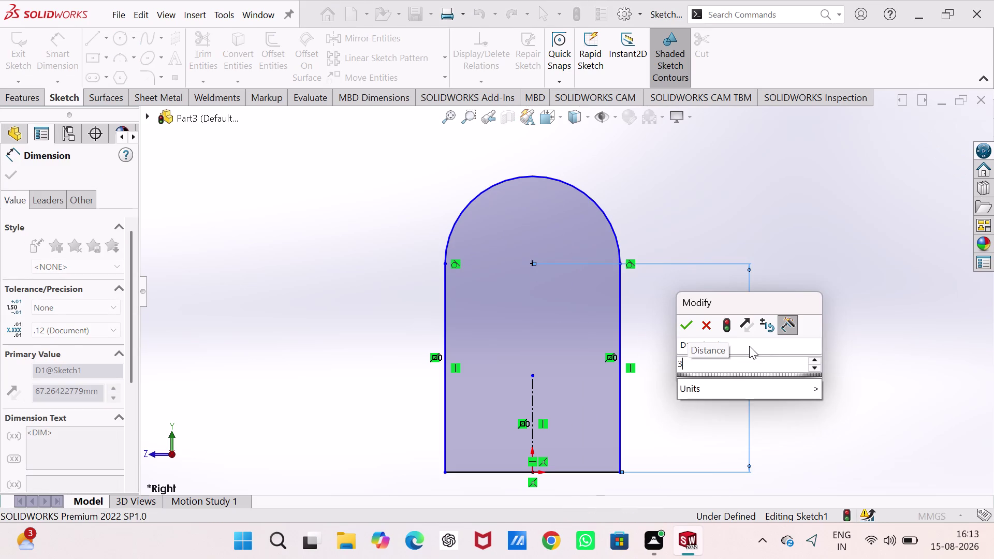
text(80)
key(Return)
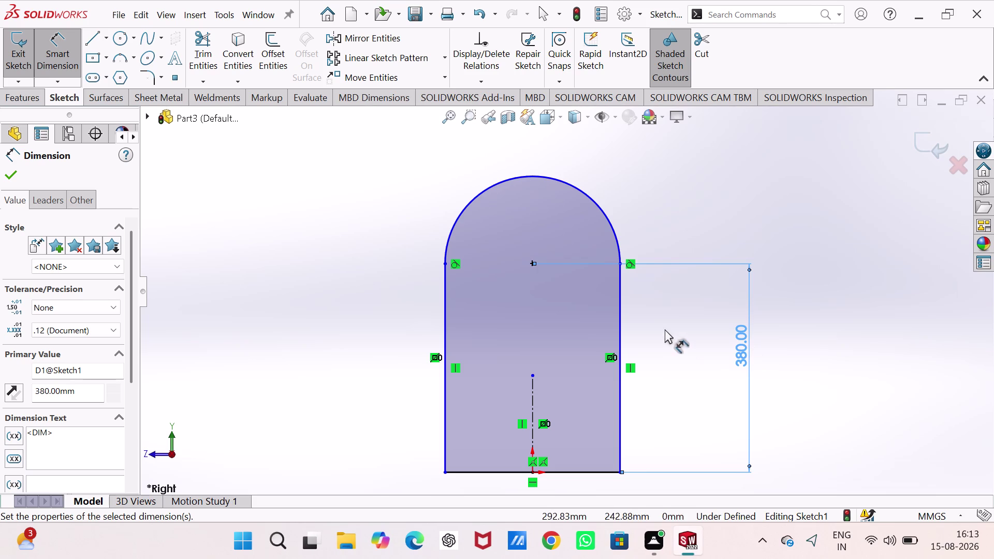
Set the arch radius to 140 mm and start a circle at its centre.
click(616, 233)
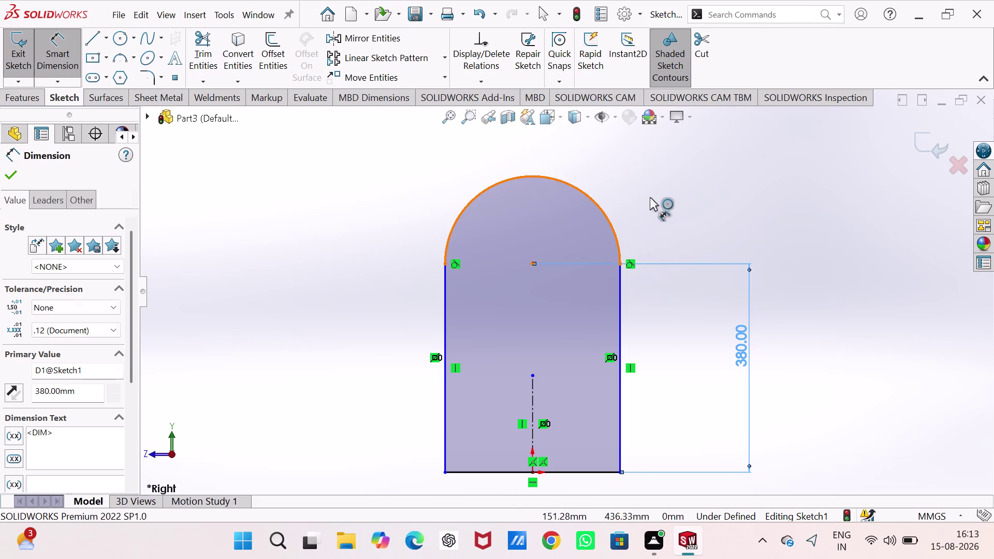
click(662, 192)
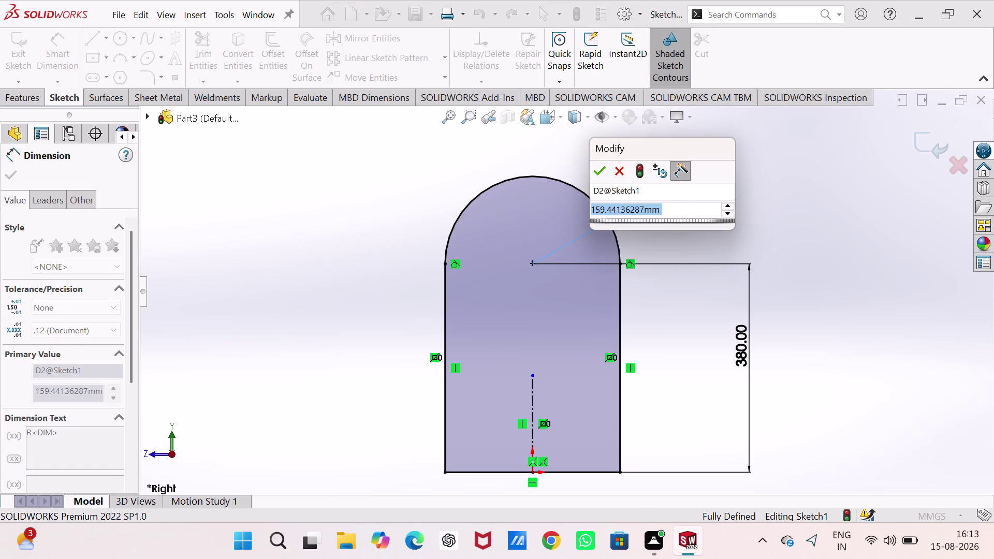
key(1)
key(4)
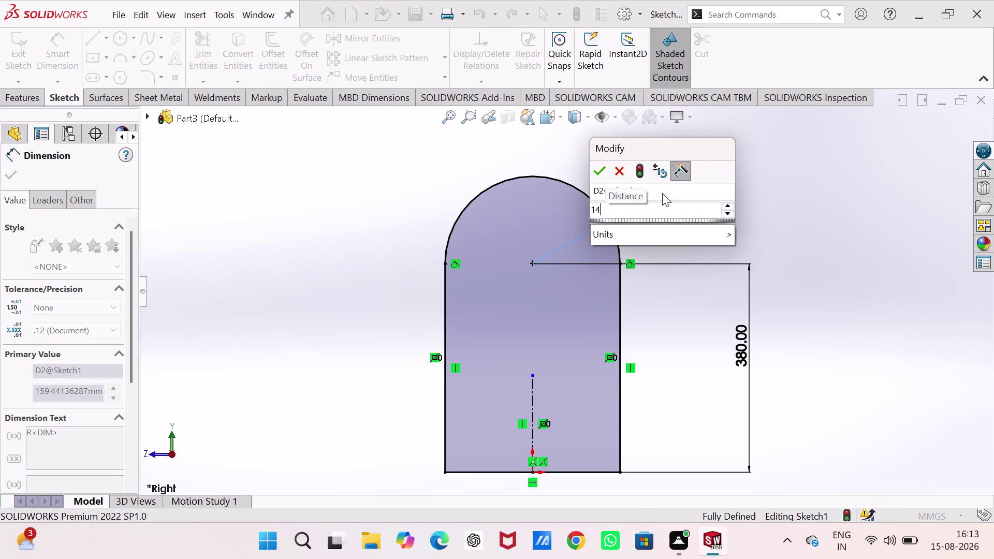
key(0)
key(Return)
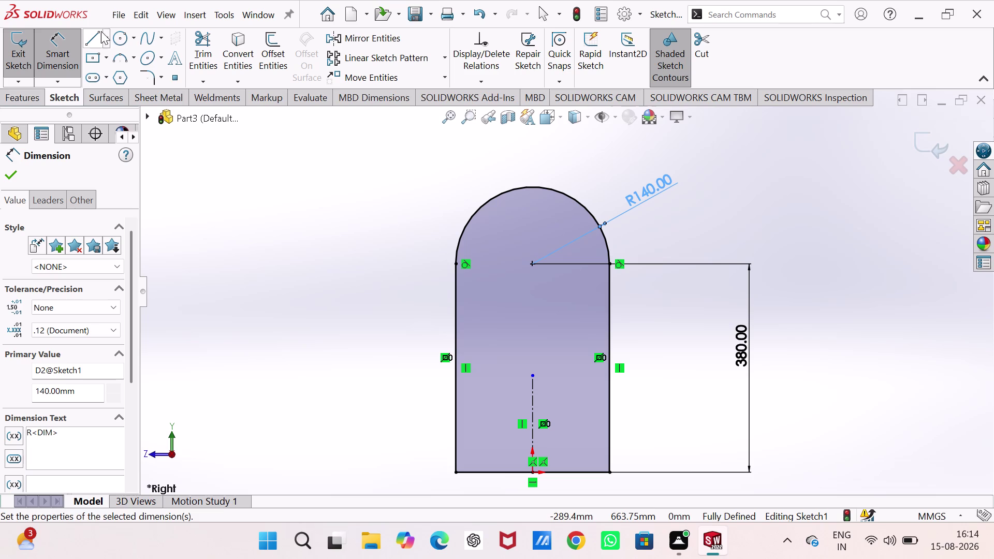
click(118, 40)
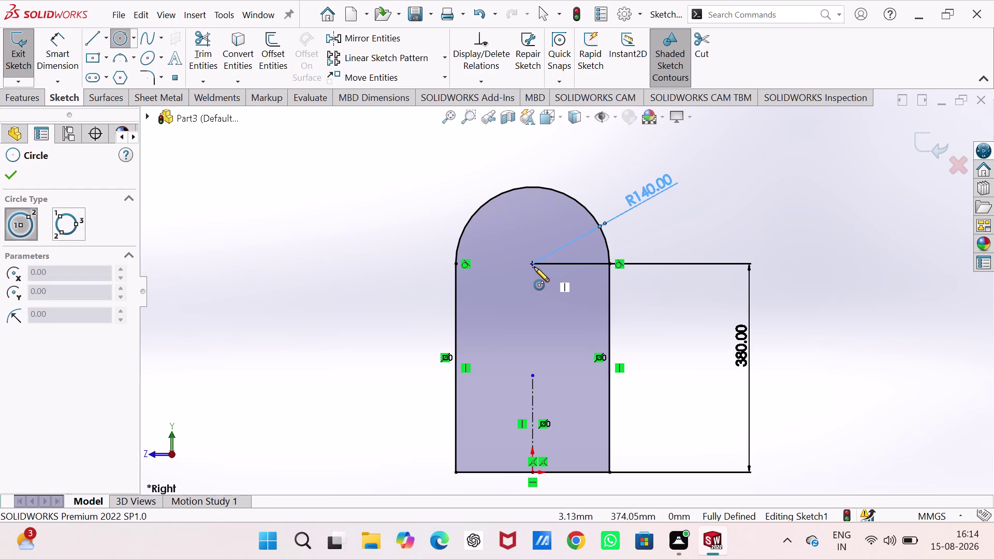
click(531, 265)
Dimension the circle to 50 mm diameter and exit the sketch.
click(541, 282)
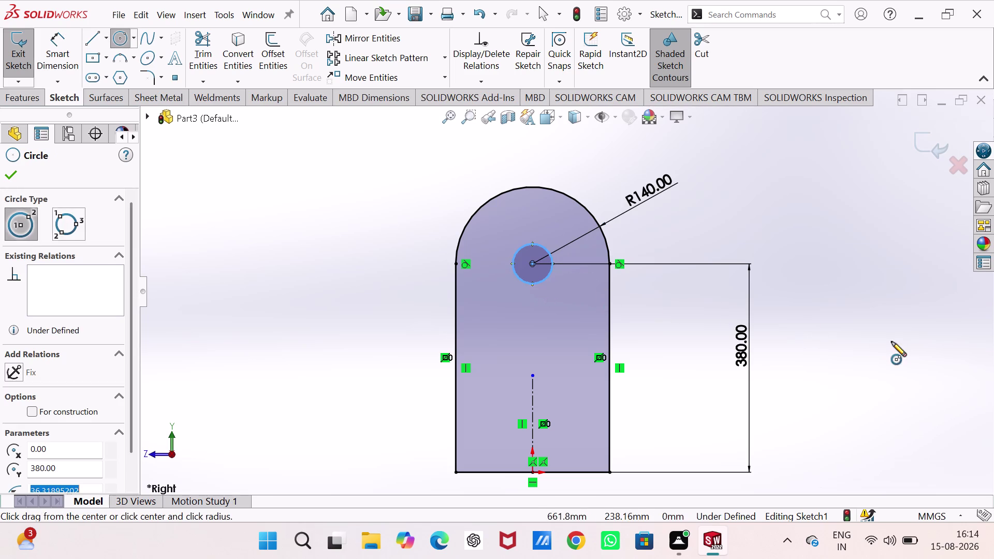
right_drag(851, 345, 828, 186)
click(551, 269)
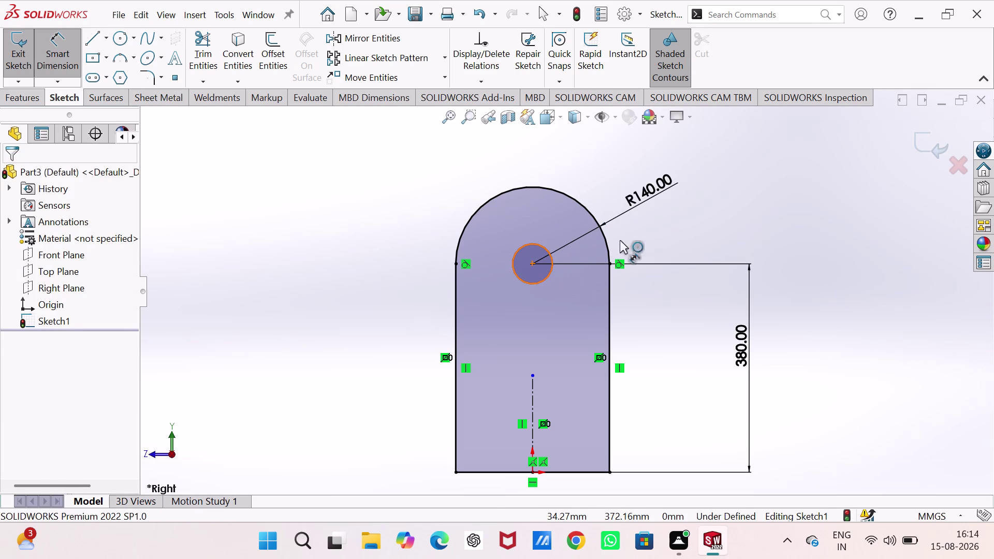
click(750, 211)
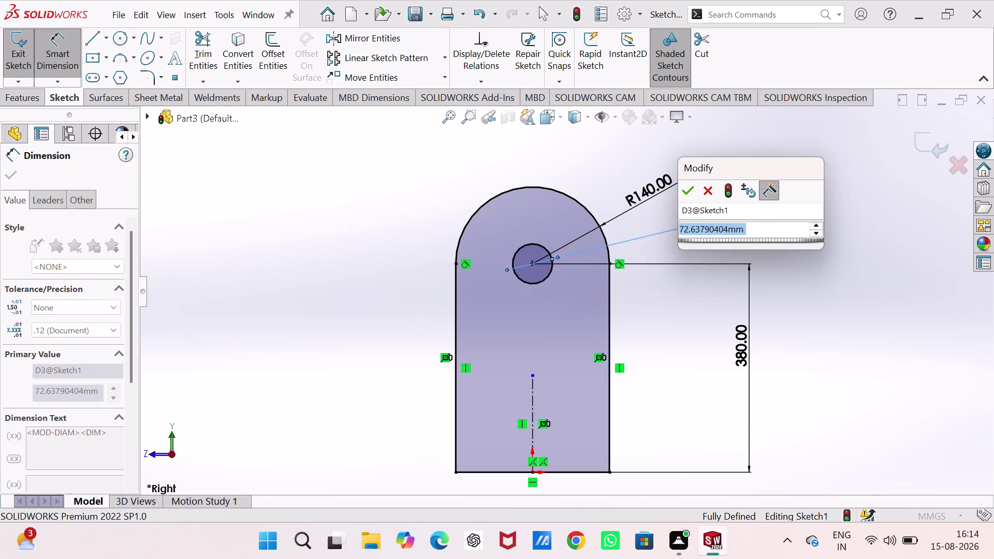
text(50)
key(Return)
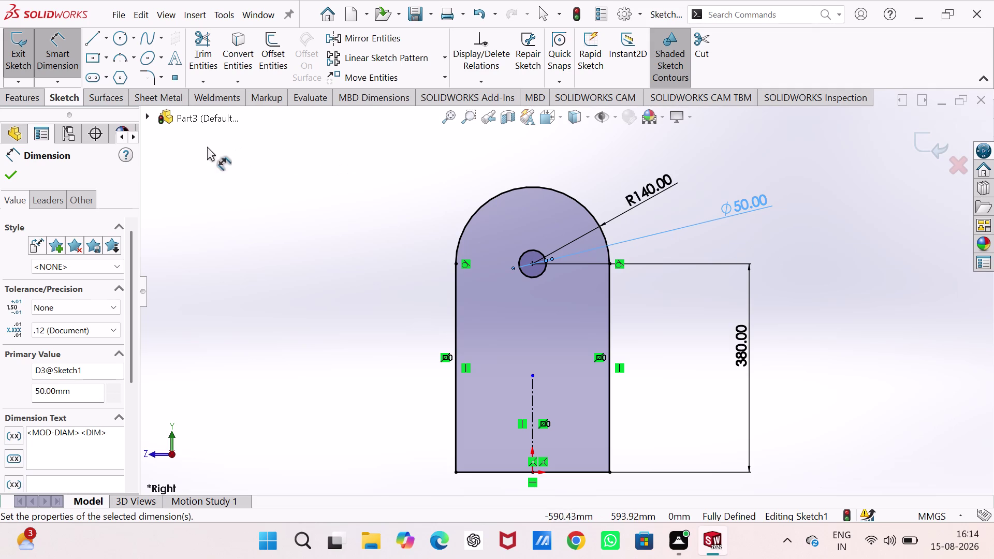
click(23, 41)
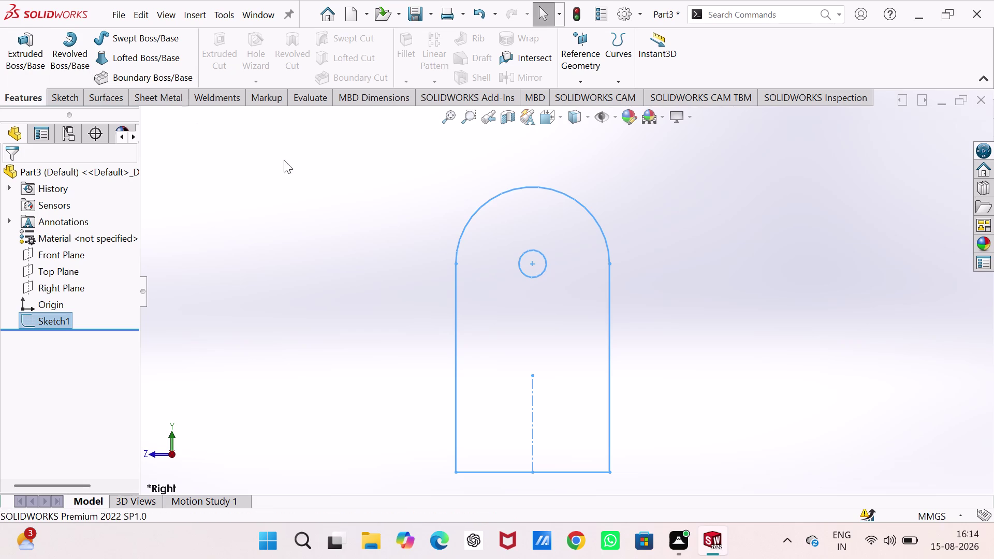
Extrude the profile 360 mm about its mid plane as Boss-Extrude1.
click(19, 43)
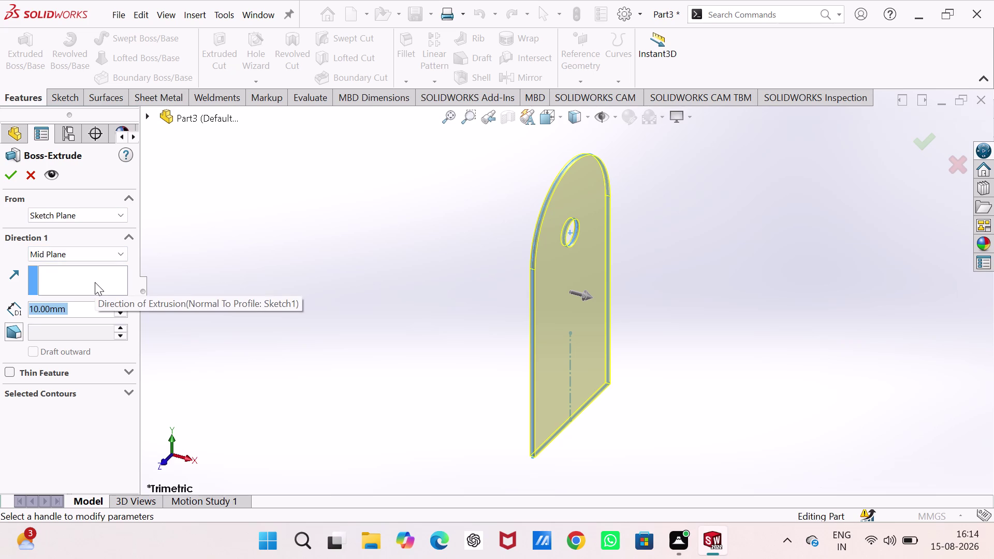
key(3)
text(6)
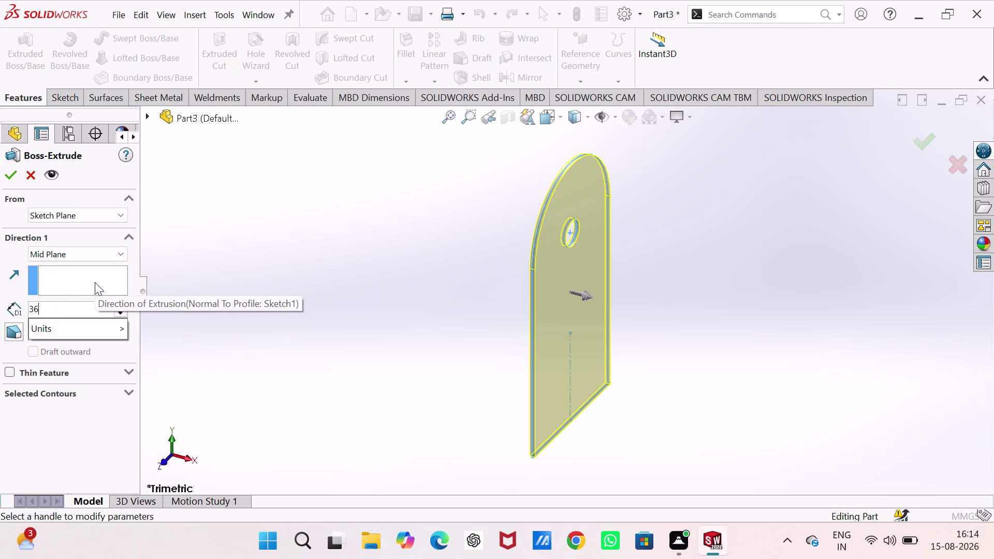
text(0)
key(Return)
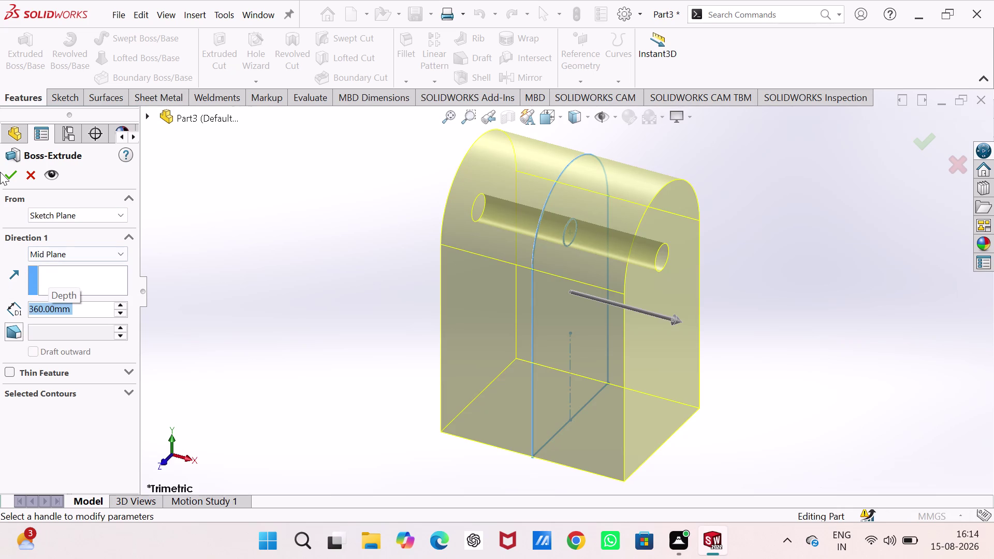
click(7, 172)
click(293, 259)
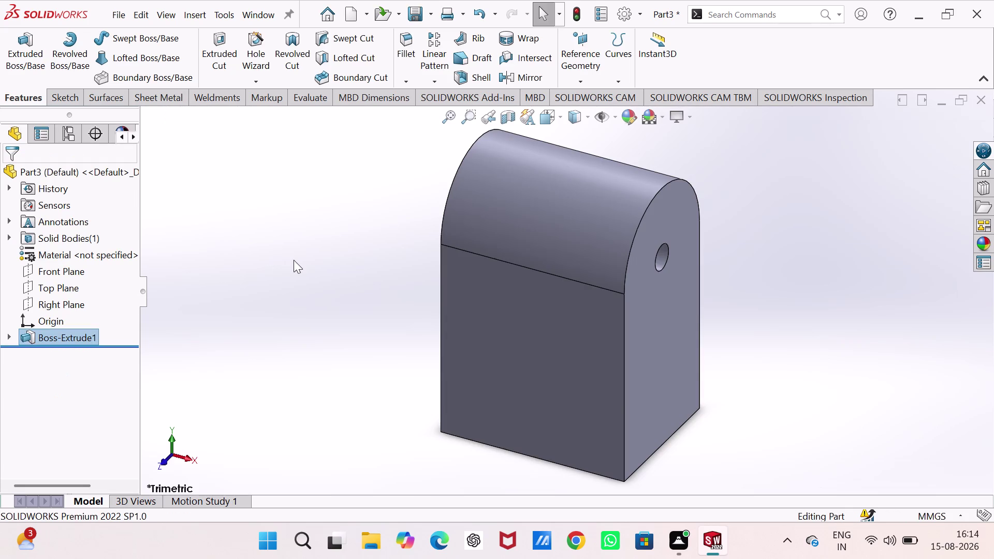
click(560, 351)
Sketch a line outline on the front face with two full-height vertical sides.
click(610, 317)
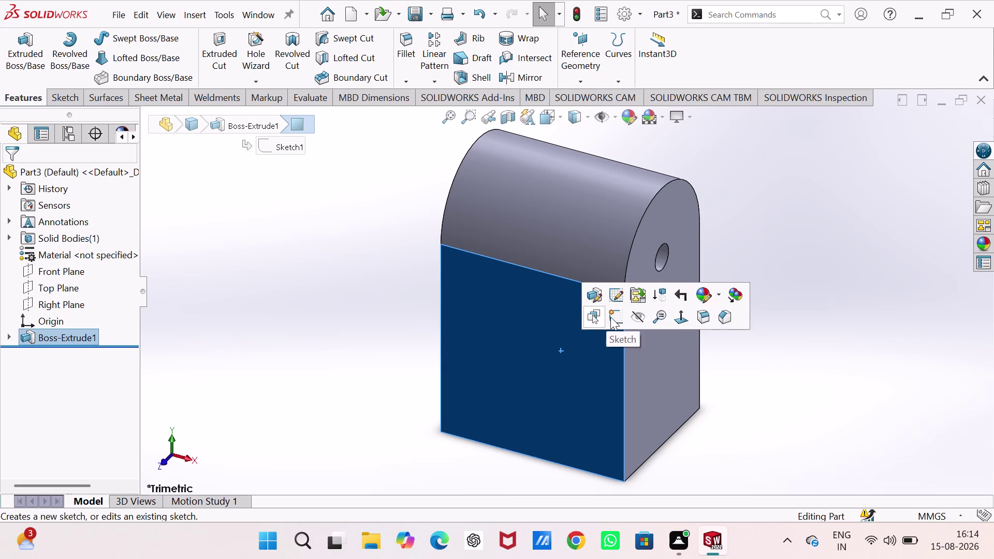
click(355, 360)
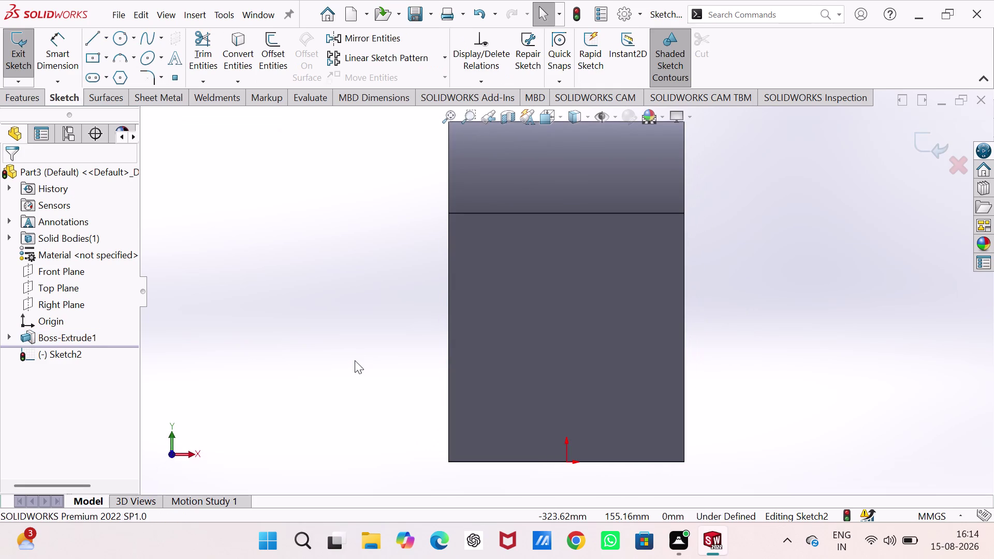
click(86, 41)
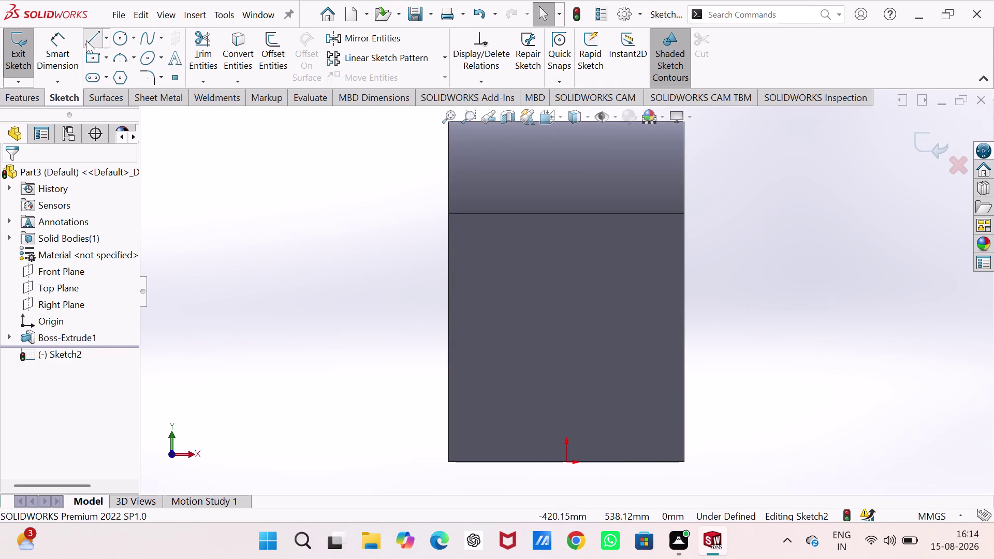
click(479, 462)
scroll(up, 3)
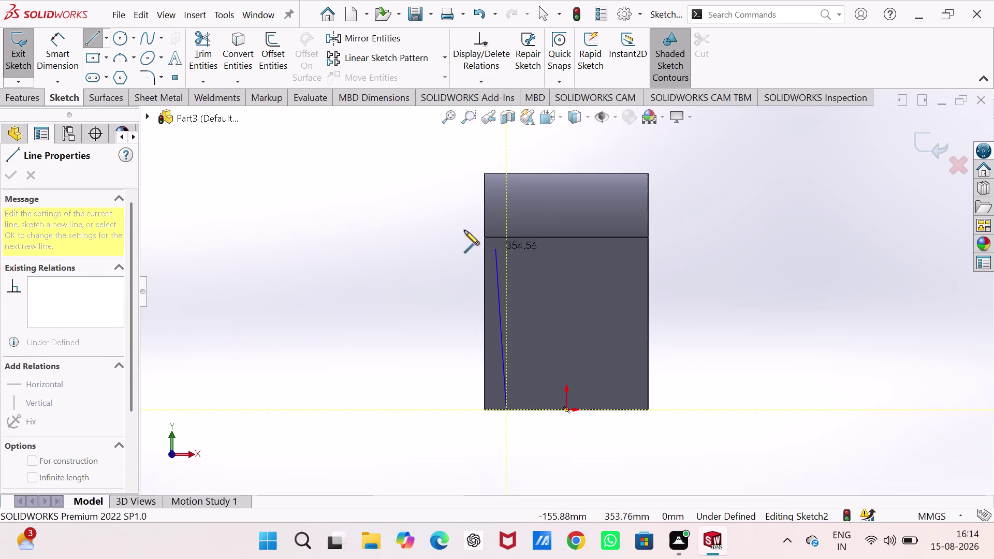
click(507, 173)
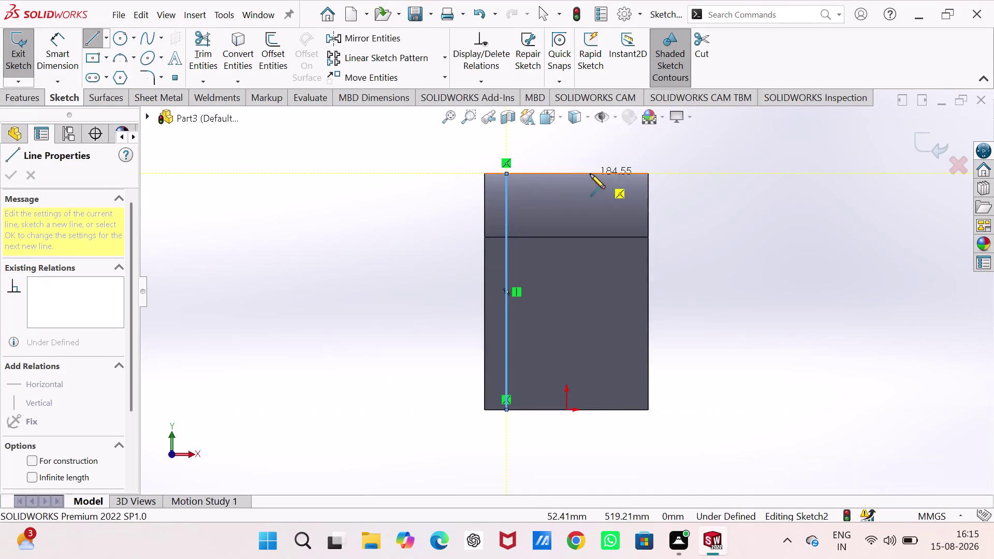
click(623, 173)
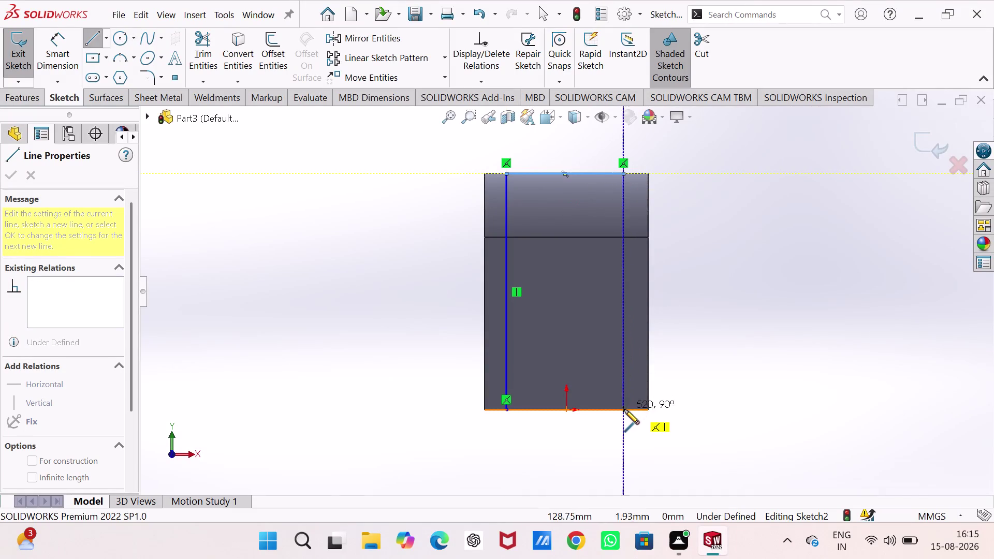
click(623, 409)
click(507, 410)
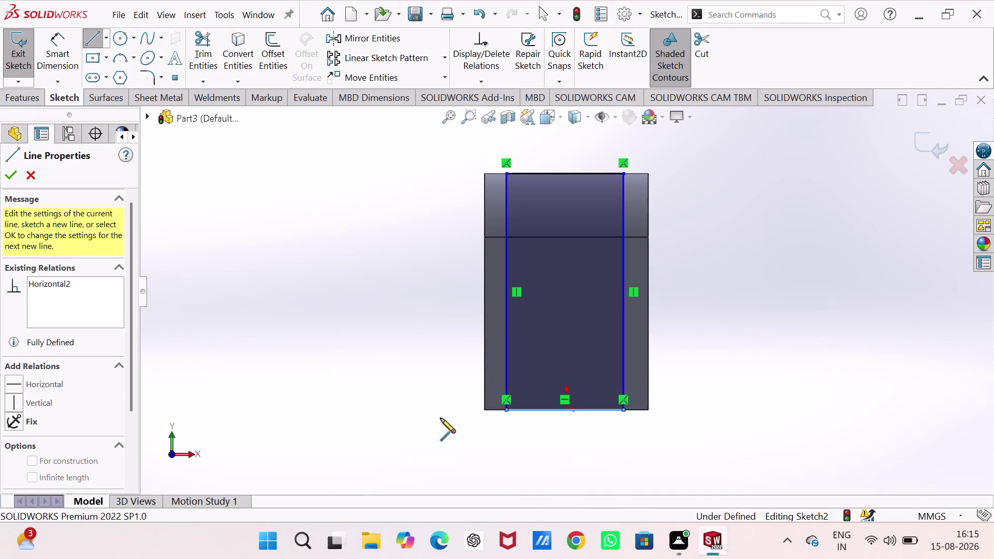
key(Escape)
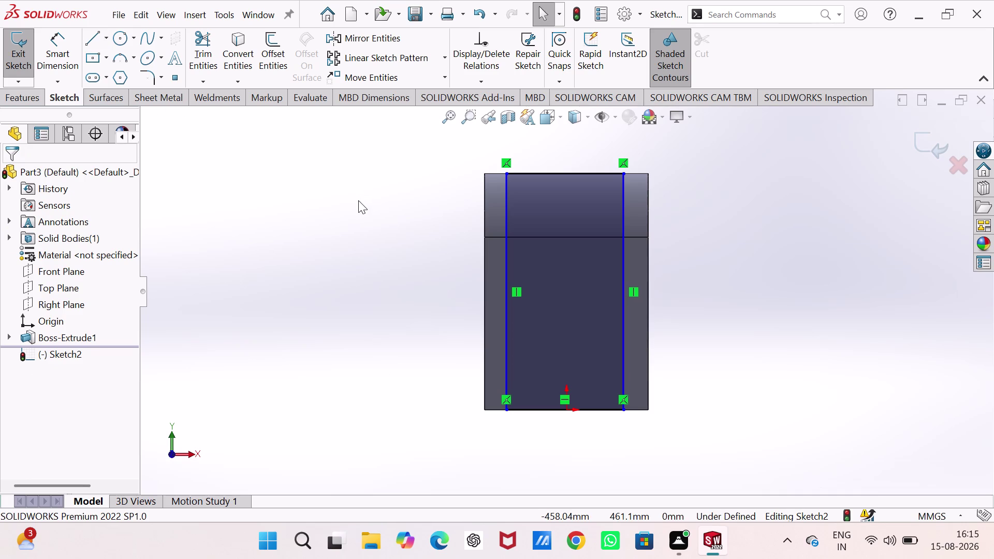
click(101, 40)
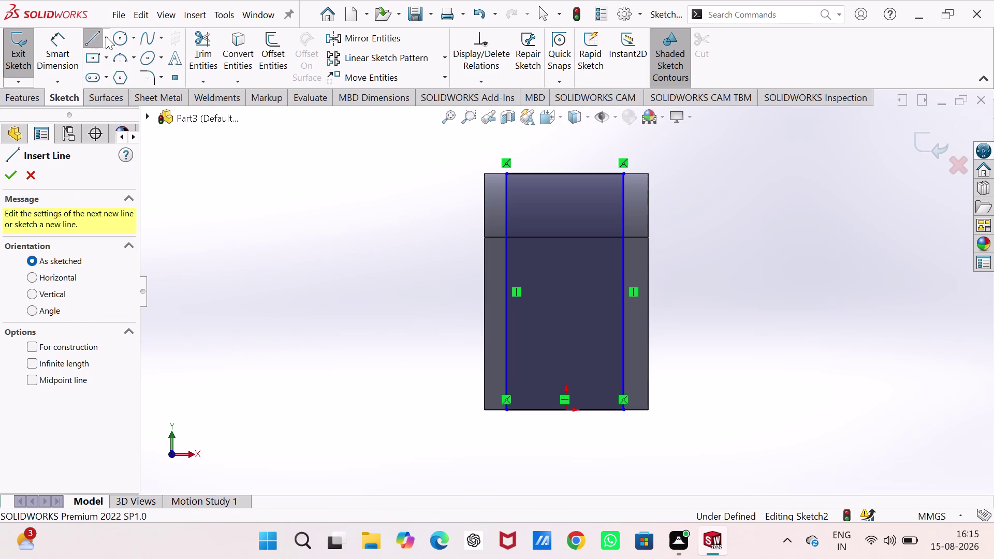
Draw a vertical construction centreline up from the bottom midpoint.
click(105, 36)
click(105, 79)
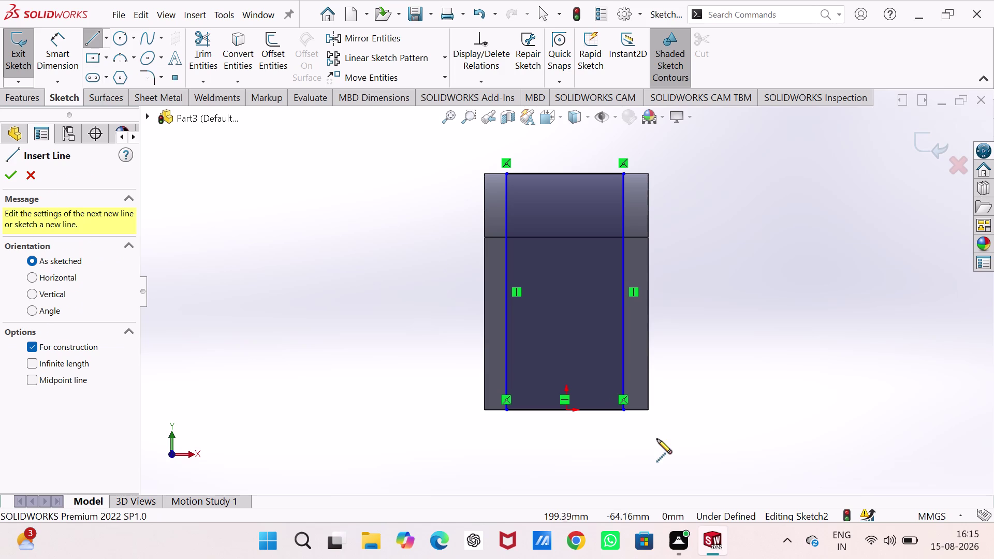
click(566, 410)
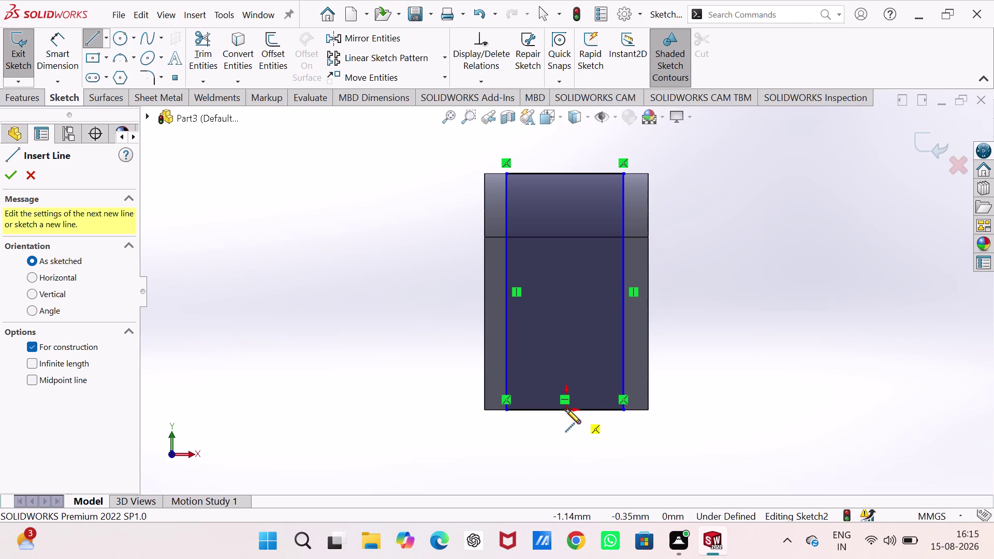
click(567, 265)
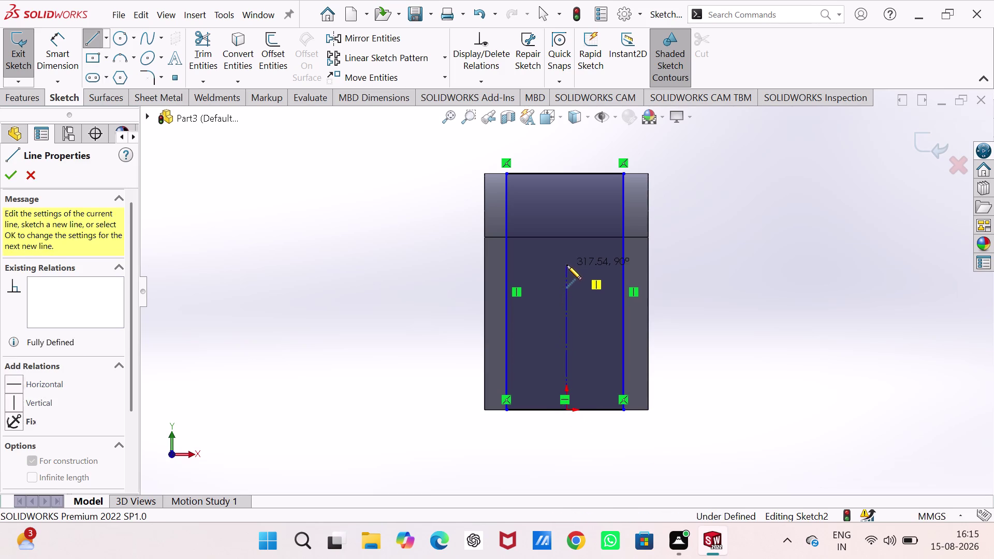
key(Escape)
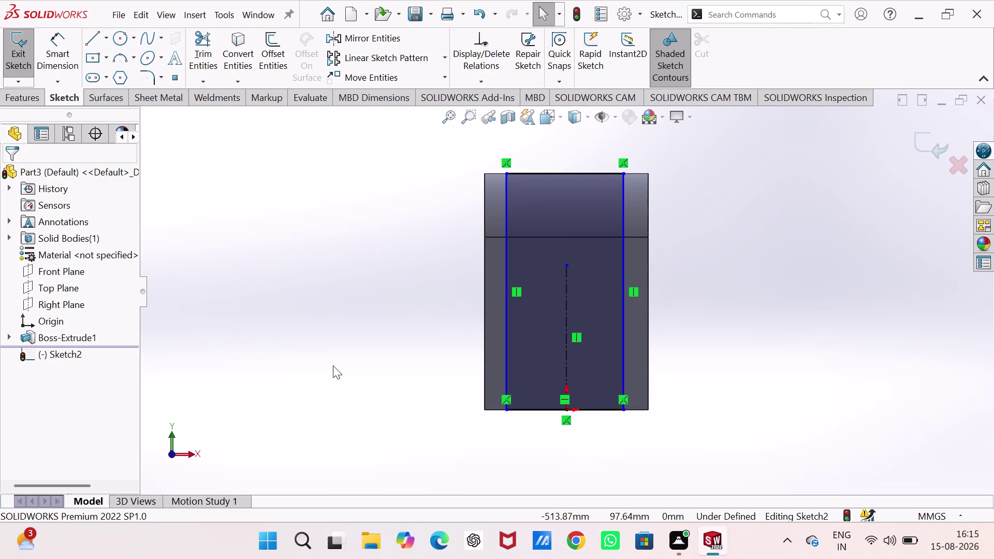
Make the two vertical sides symmetric about the centreline.
click(508, 197)
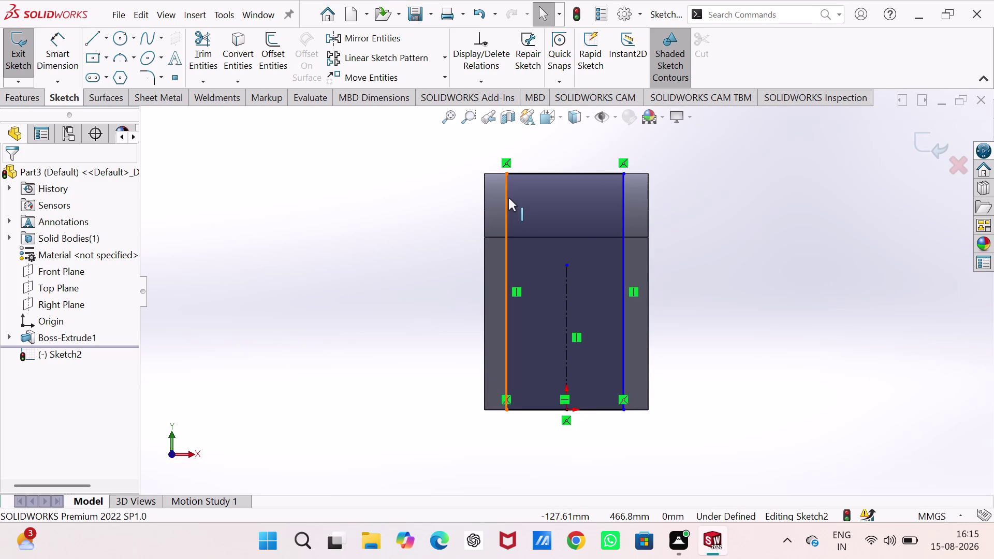
click(622, 202)
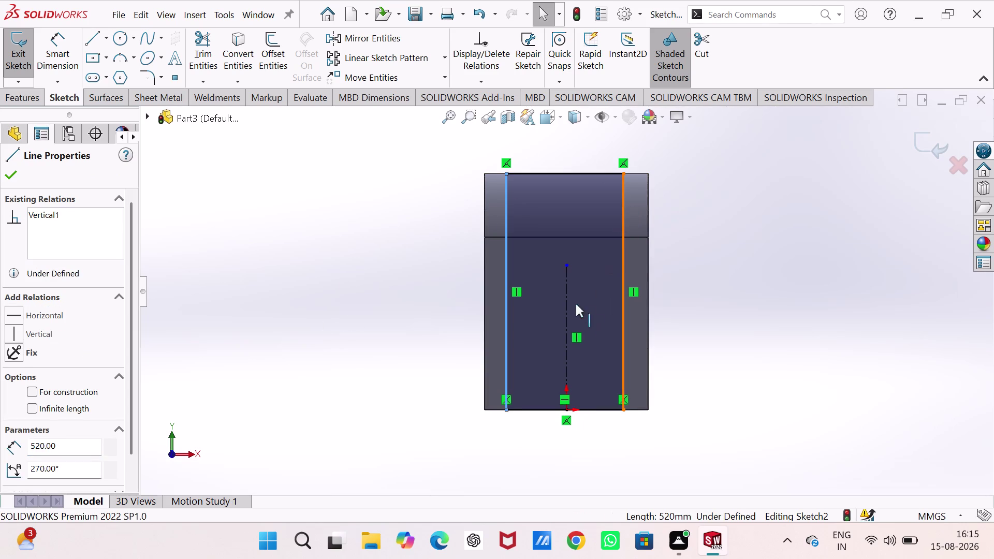
click(565, 286)
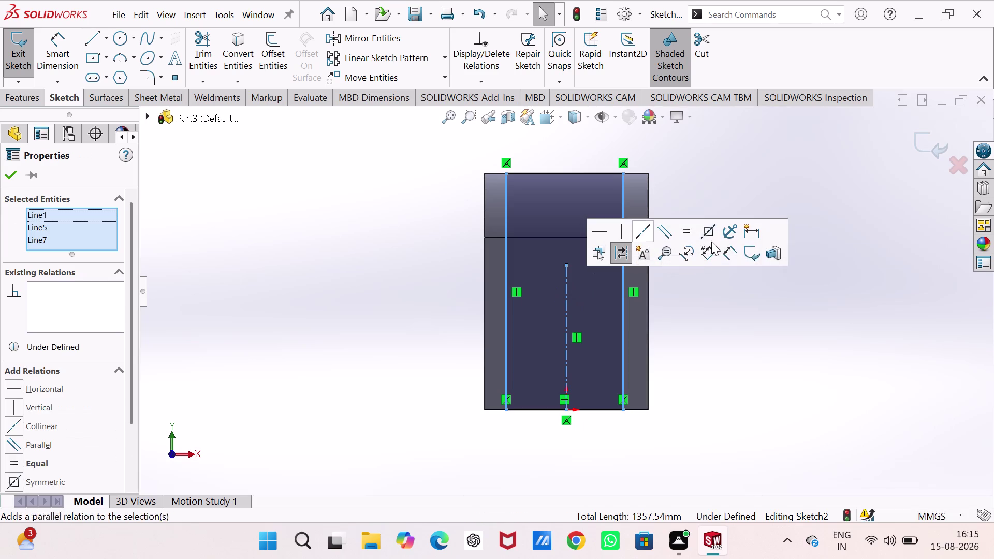
click(705, 229)
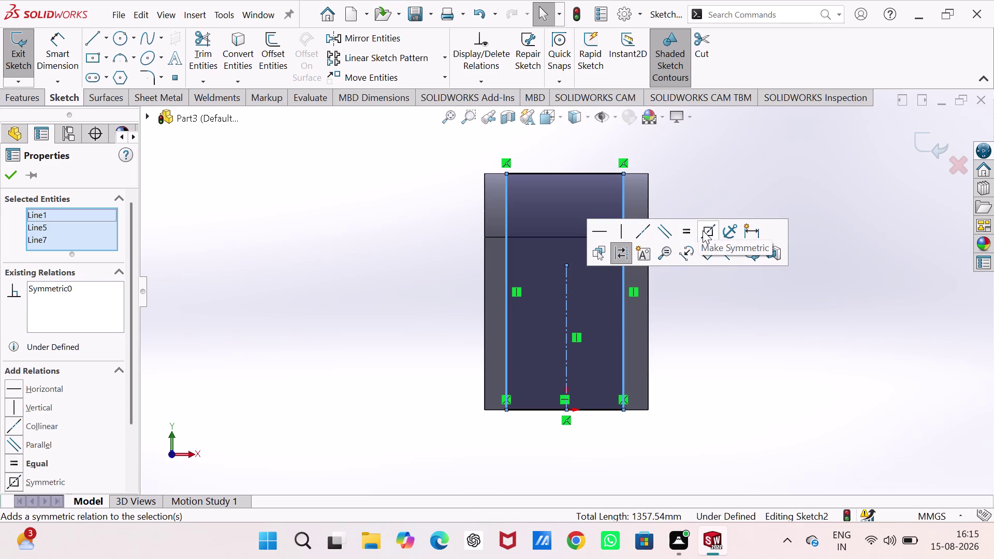
click(702, 231)
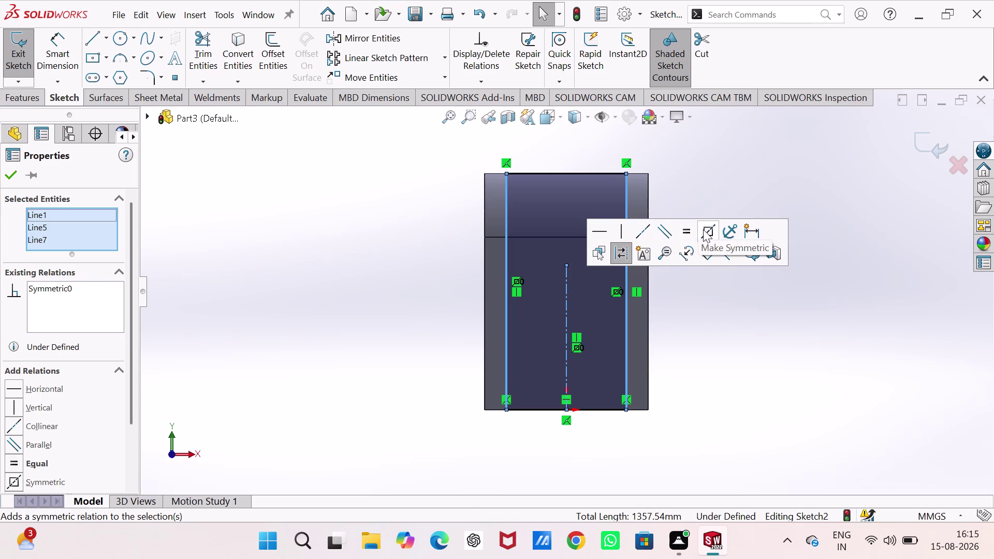
scroll(down, 3)
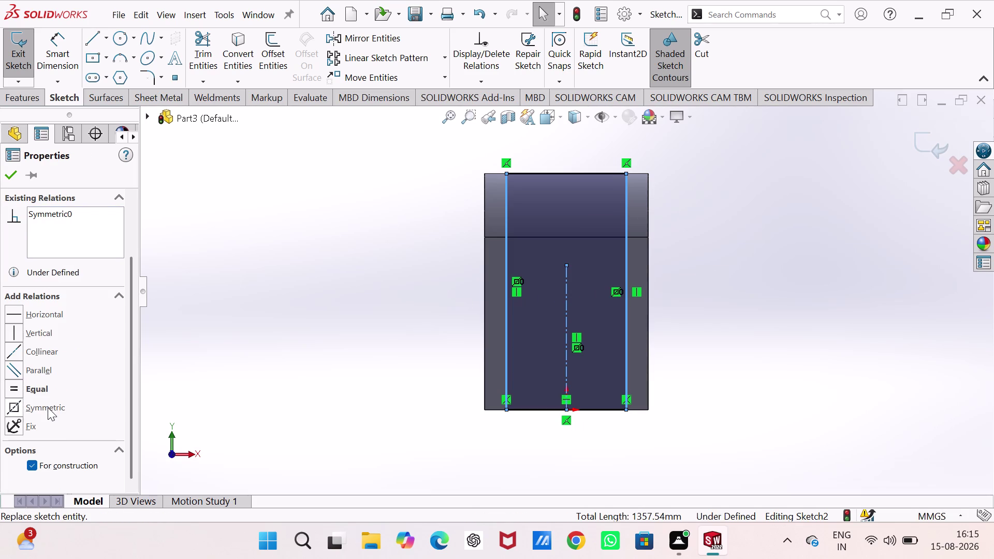
click(48, 407)
click(245, 303)
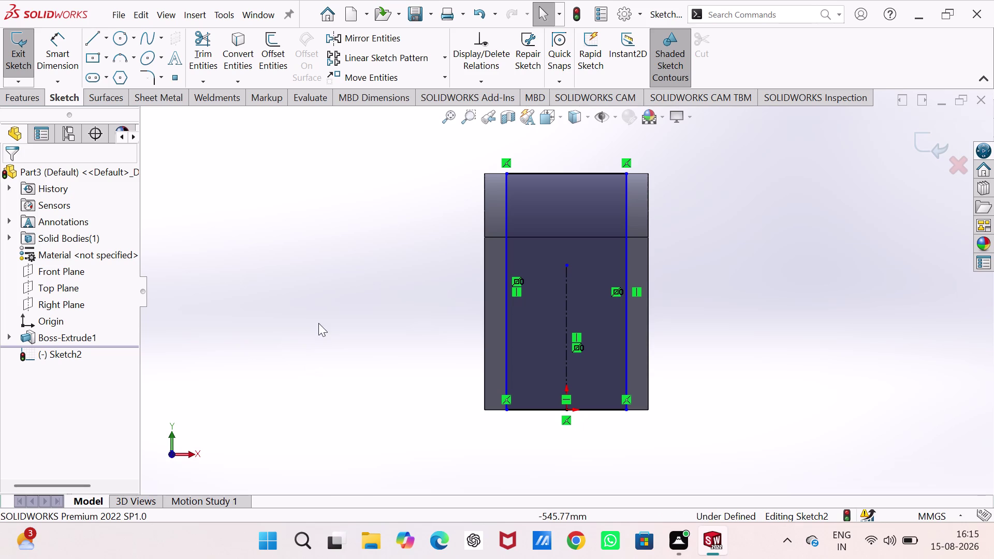
Dimension the left side's 30 mm inset from the block edge and close Sketch2.
right_drag(318, 322, 329, 167)
click(483, 173)
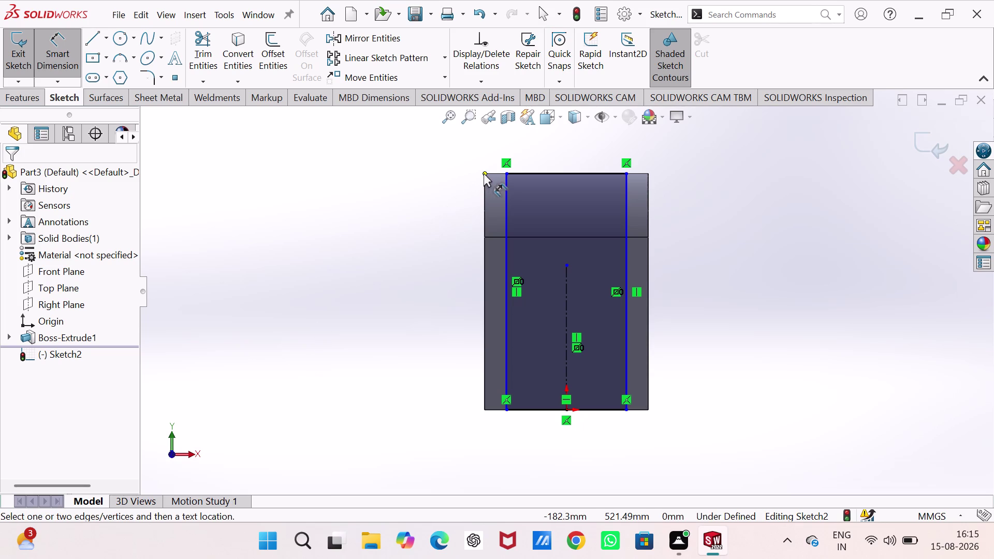
click(506, 173)
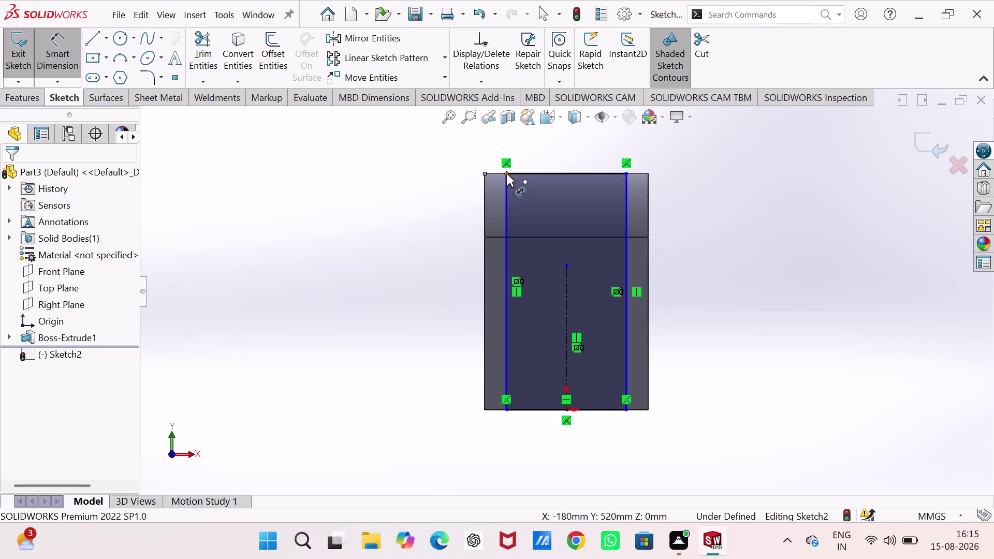
click(471, 144)
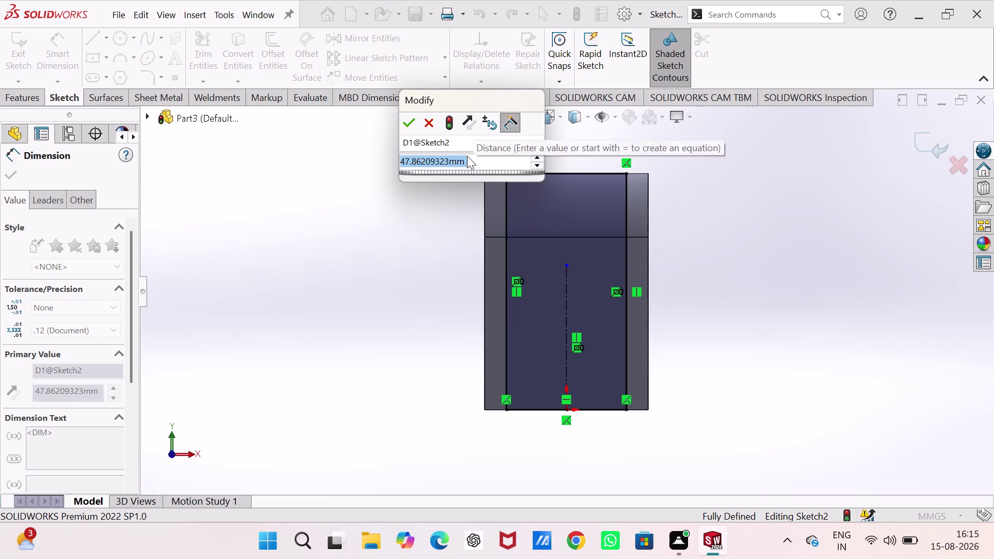
text(30)
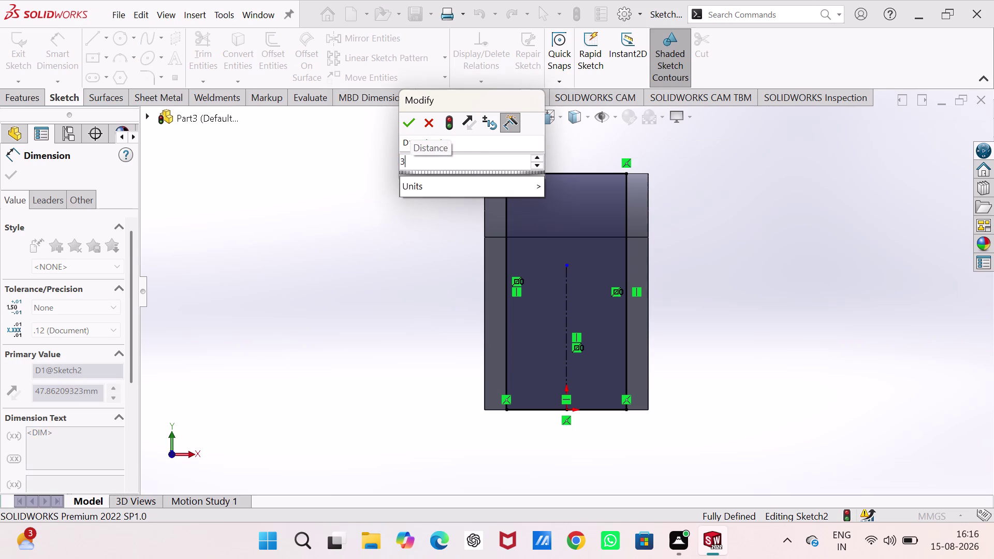
key(Return)
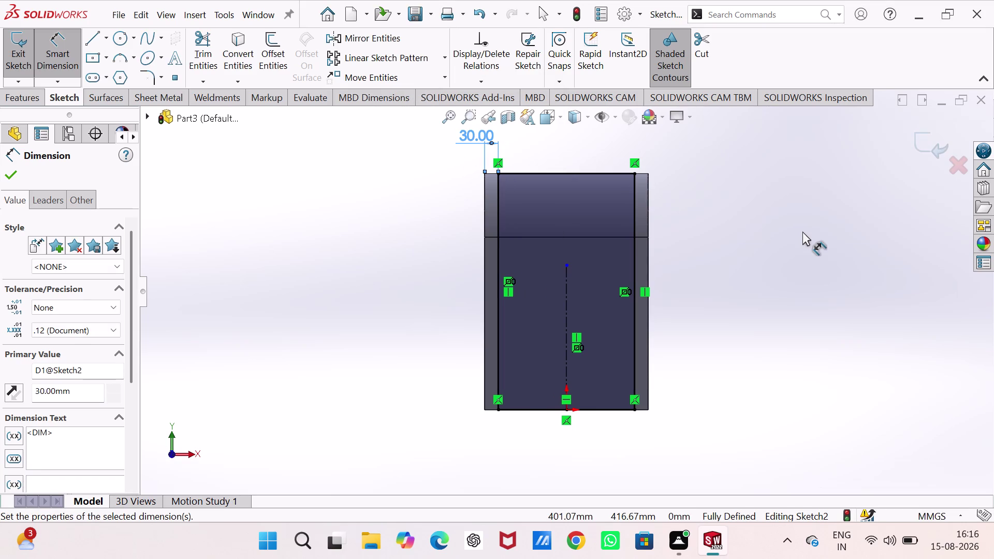
click(802, 232)
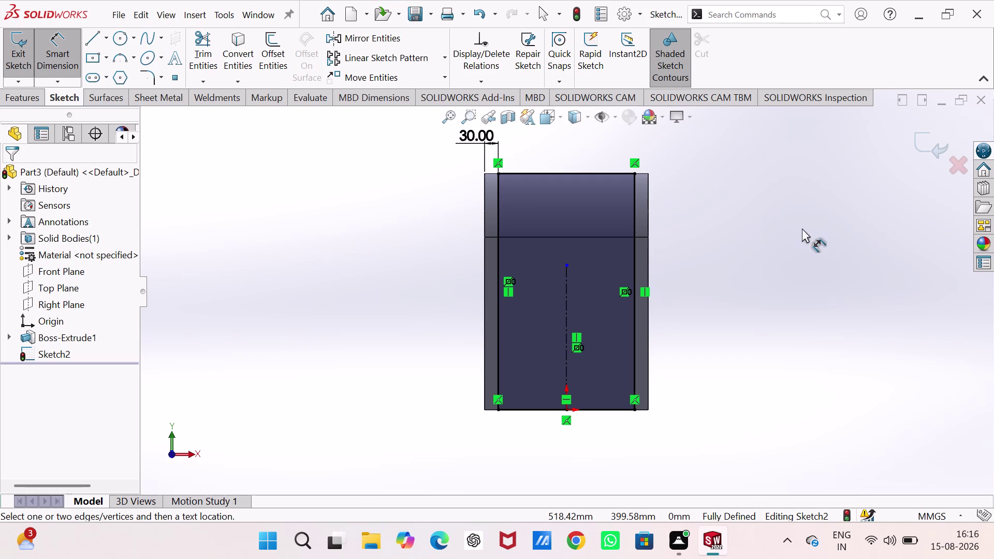
click(485, 259)
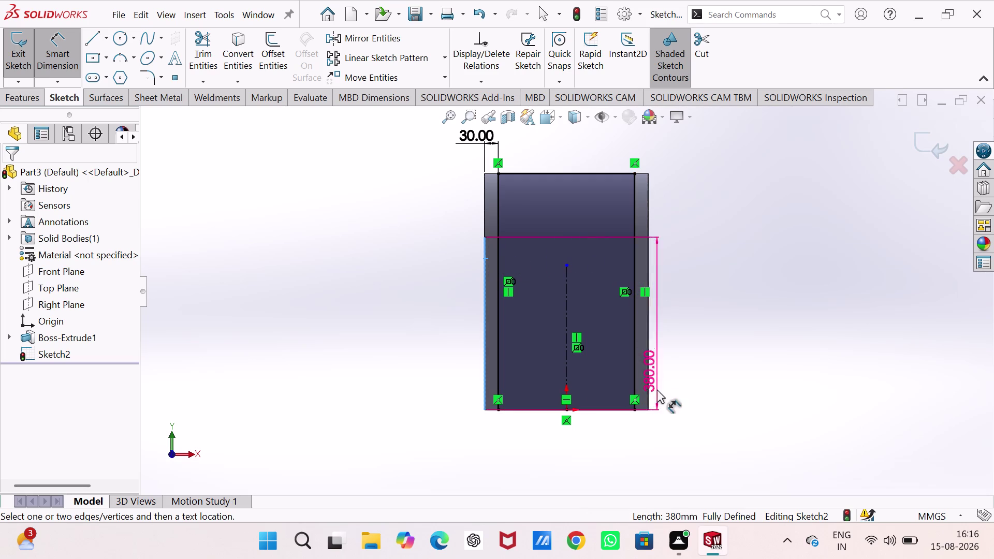
key(Escape)
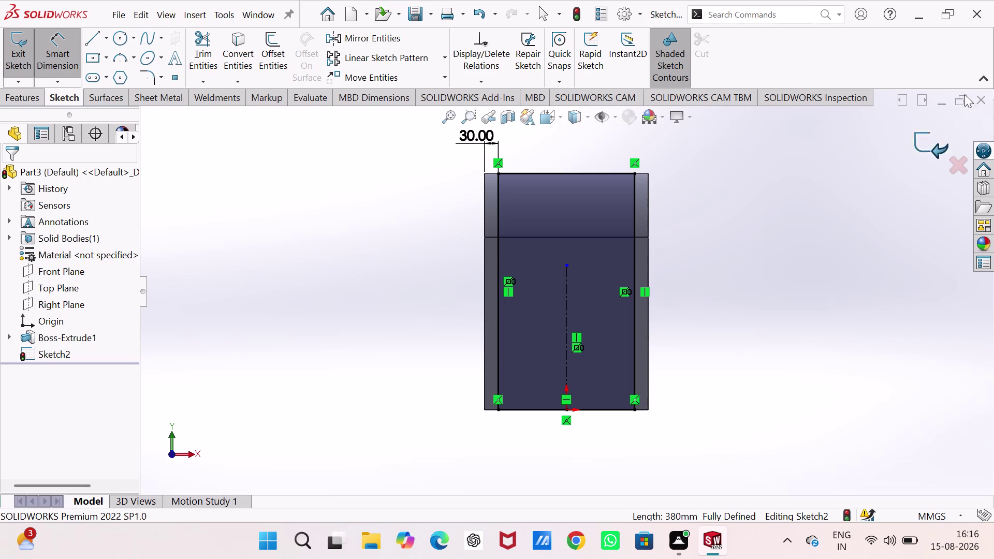
click(12, 48)
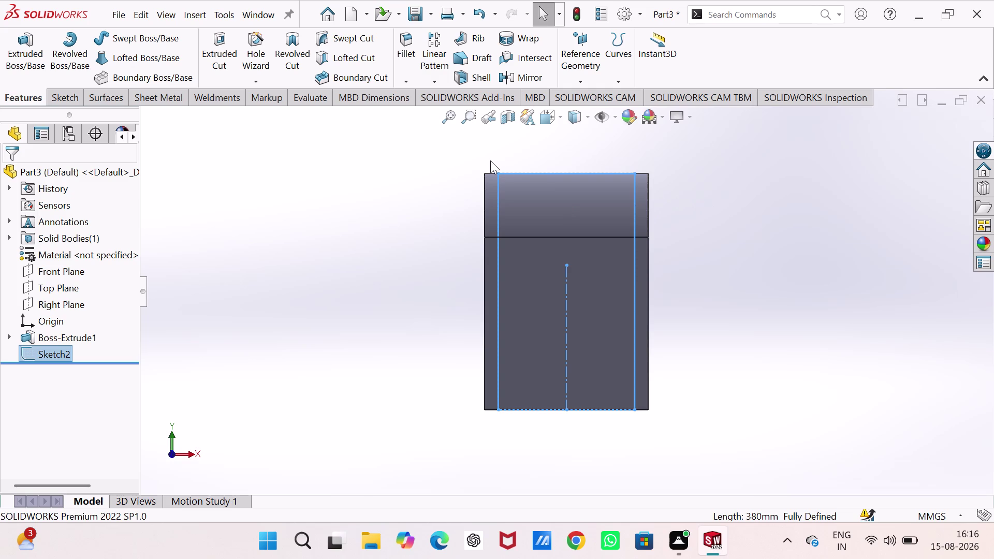
Preview a Through All extruded cut from Sketch2, then cancel it so the block stays uncut.
key(ctrl+7)
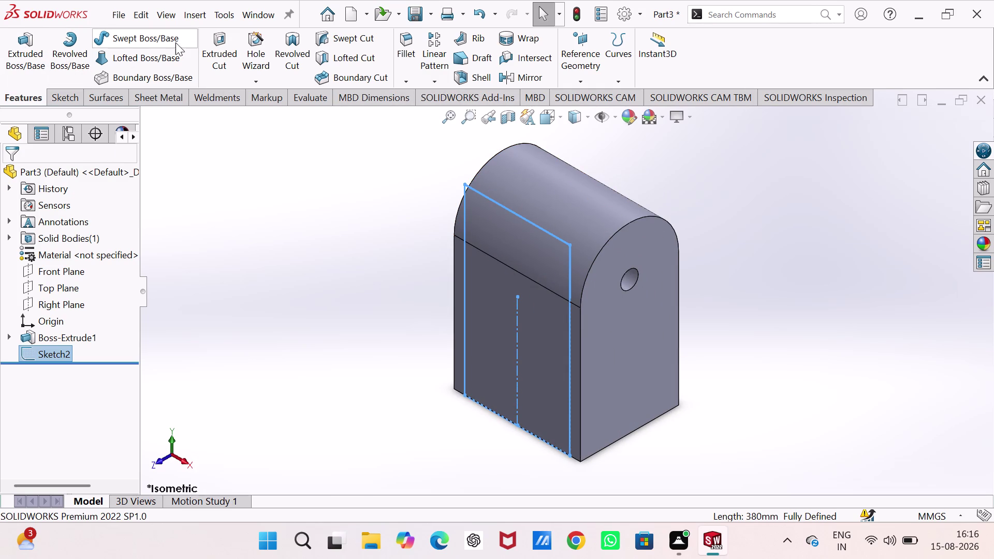
click(208, 42)
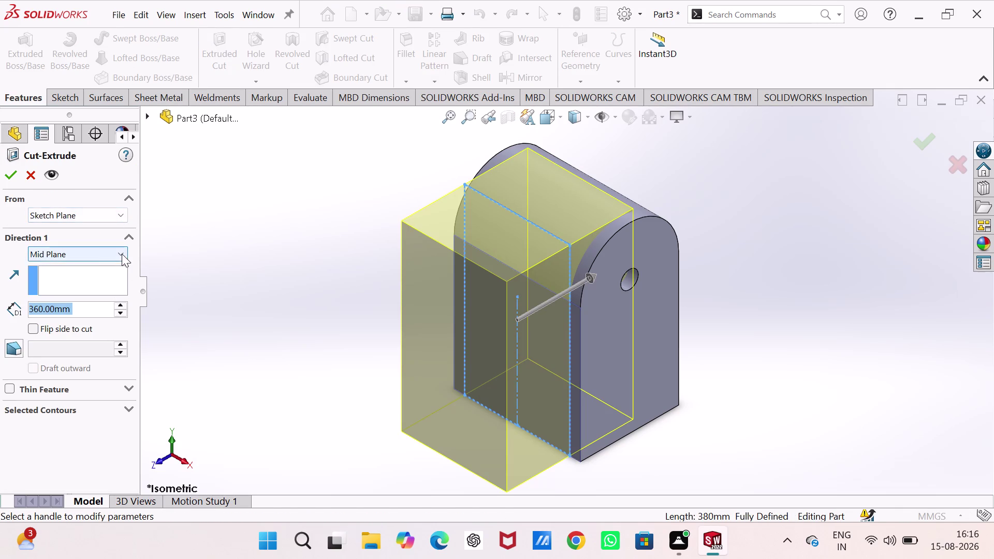
click(121, 254)
click(112, 279)
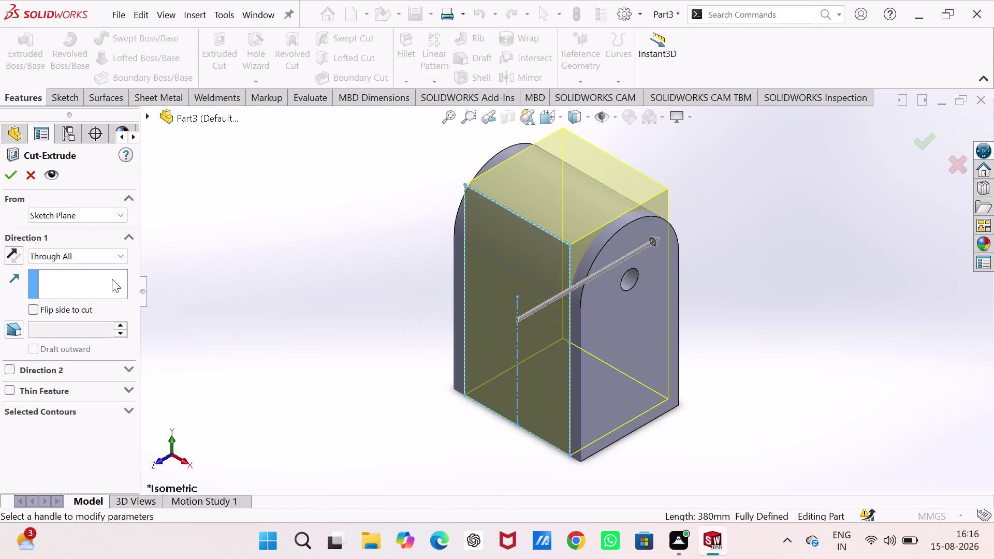
click(10, 170)
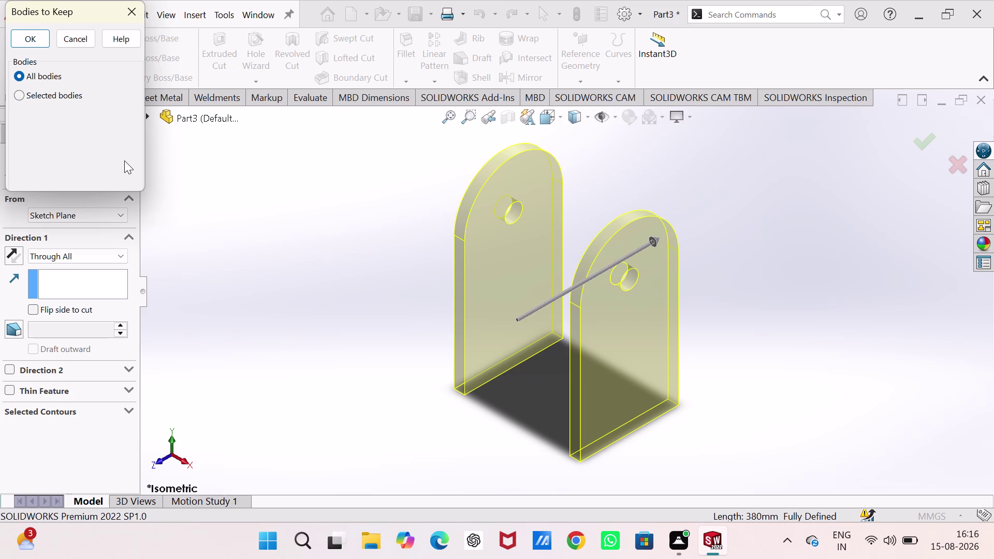
key(ctrl+z)
click(77, 38)
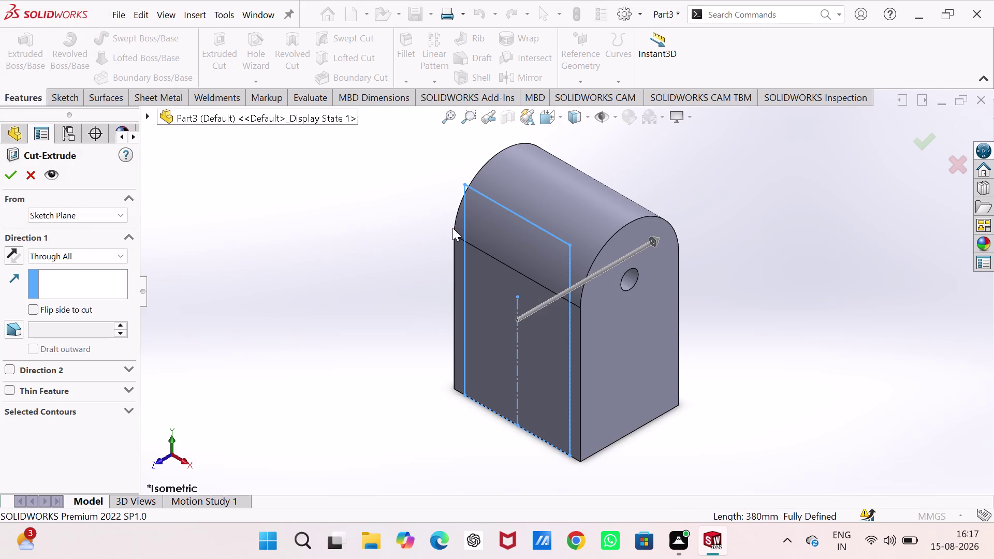
double_click(466, 209)
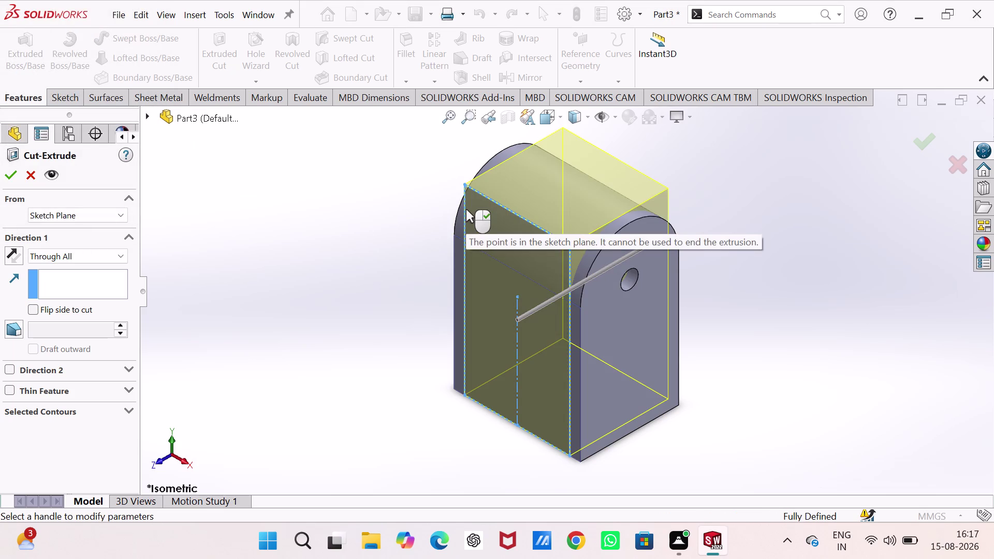
click(36, 171)
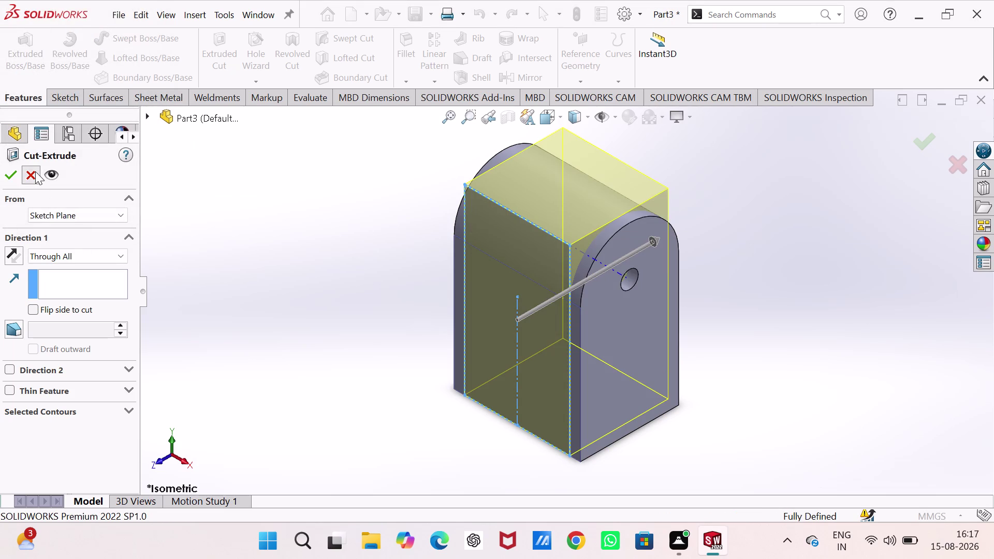
click(273, 187)
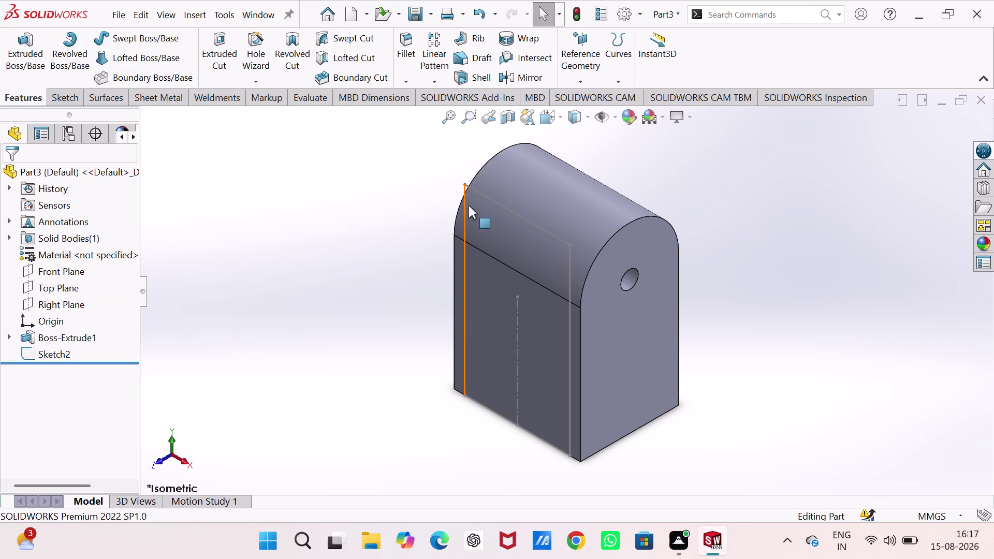
Select Sketch2 in the tree and reopen it for editing.
double_click(465, 195)
click(349, 200)
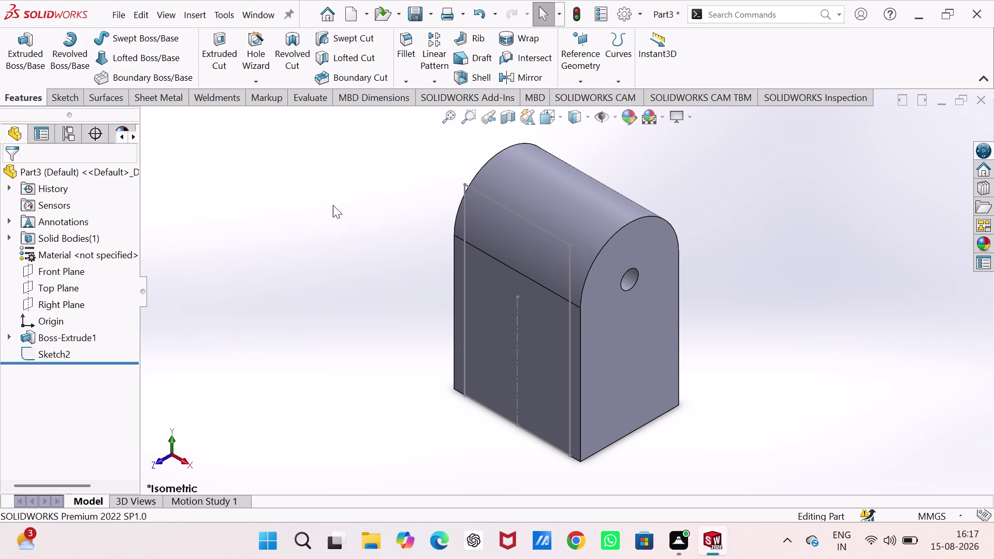
click(60, 351)
click(76, 307)
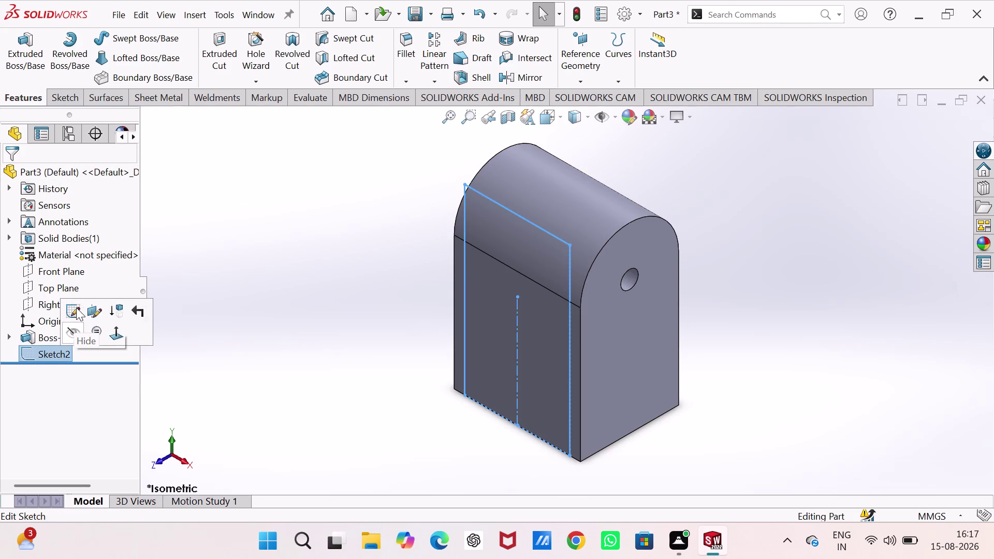
click(249, 276)
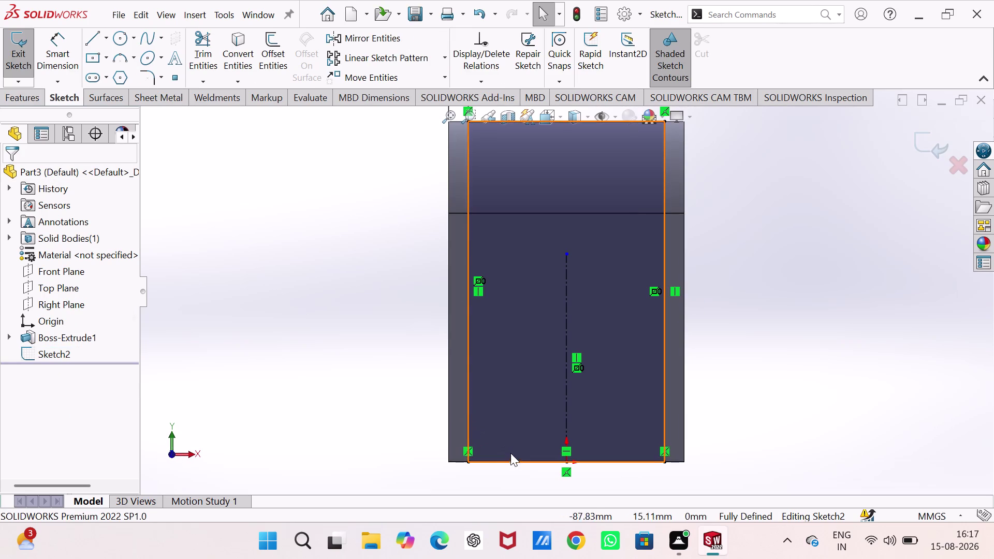
Delete the 30 mm offset dimension from the U profile.
drag(522, 461, 515, 431)
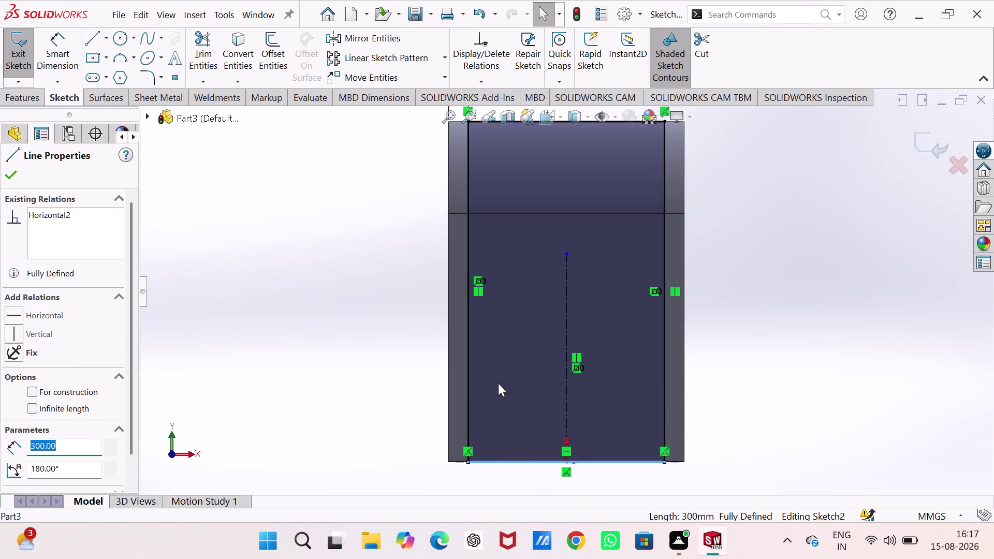
scroll(up, 3)
scroll(down, 3)
scroll(down, 3)
scroll(up, 3)
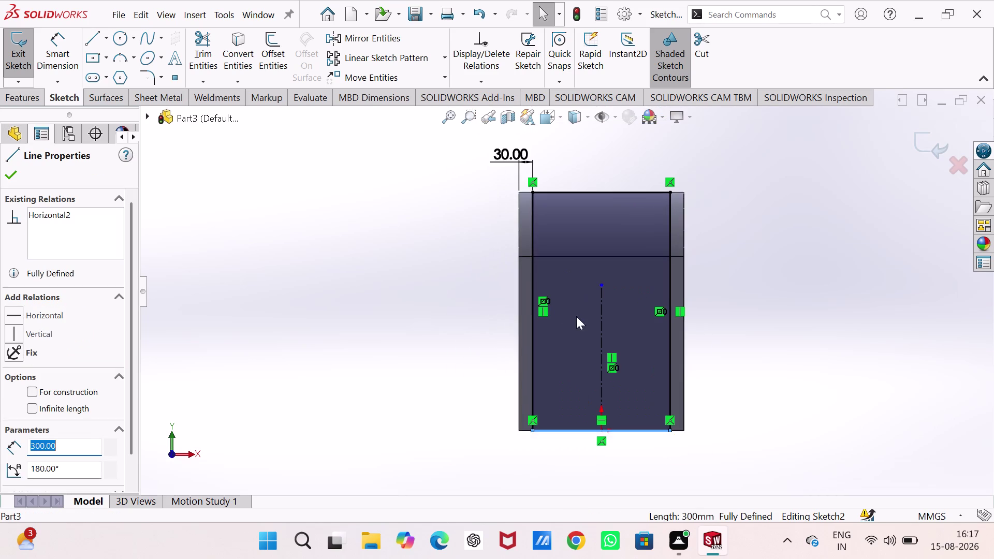
scroll(down, 3)
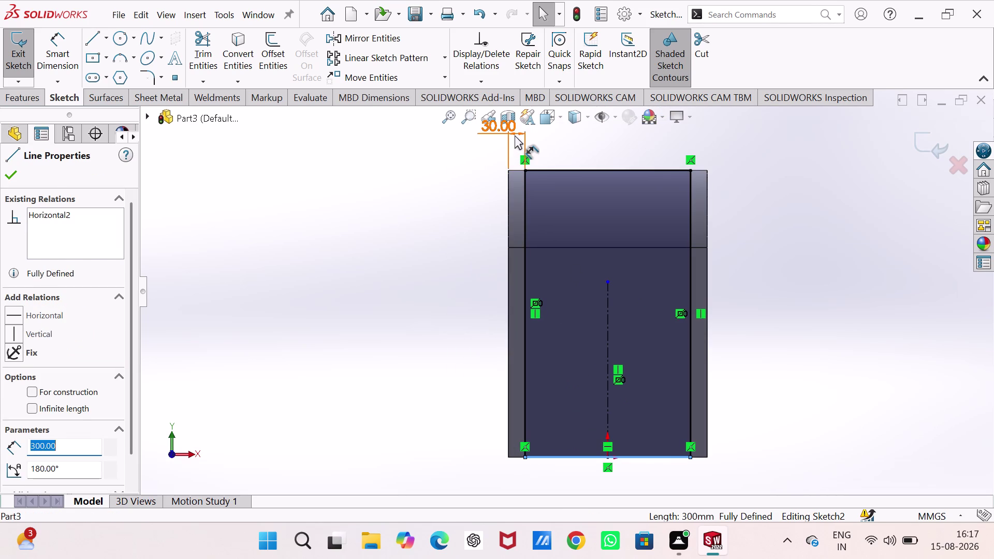
click(515, 135)
key(Delete)
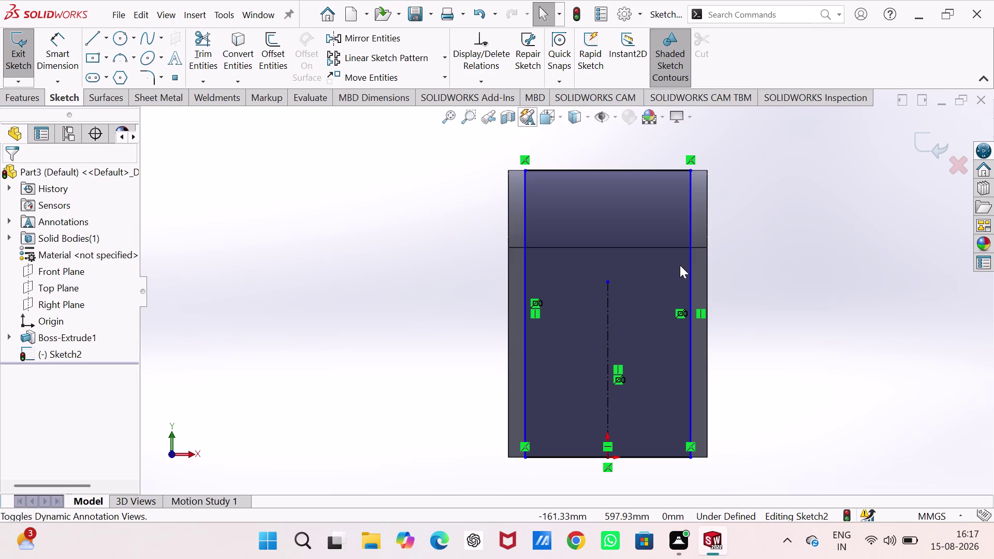
Move the right profile line inward, then undo the trial bottom-line changes.
drag(691, 456, 691, 457)
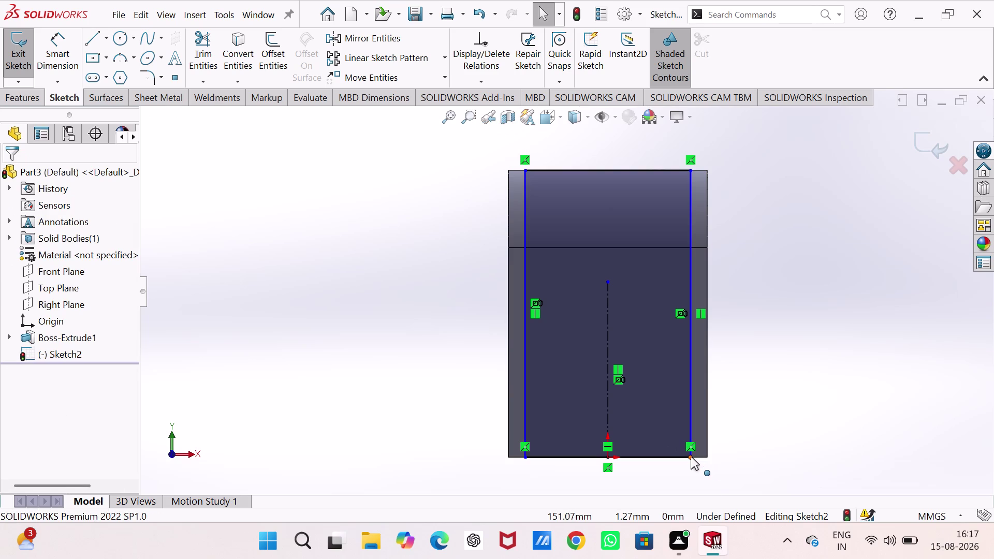
drag(690, 457, 678, 424)
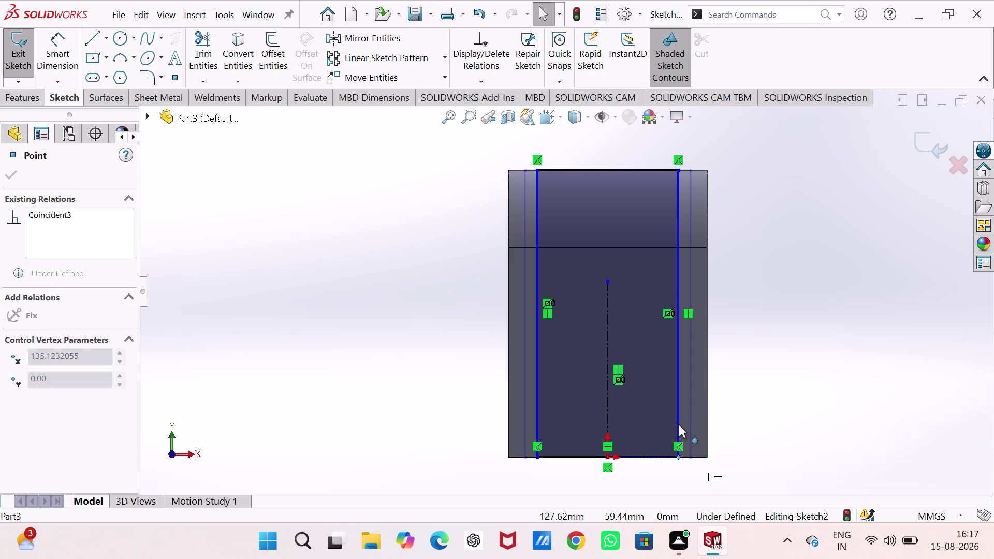
drag(678, 424, 684, 416)
click(755, 424)
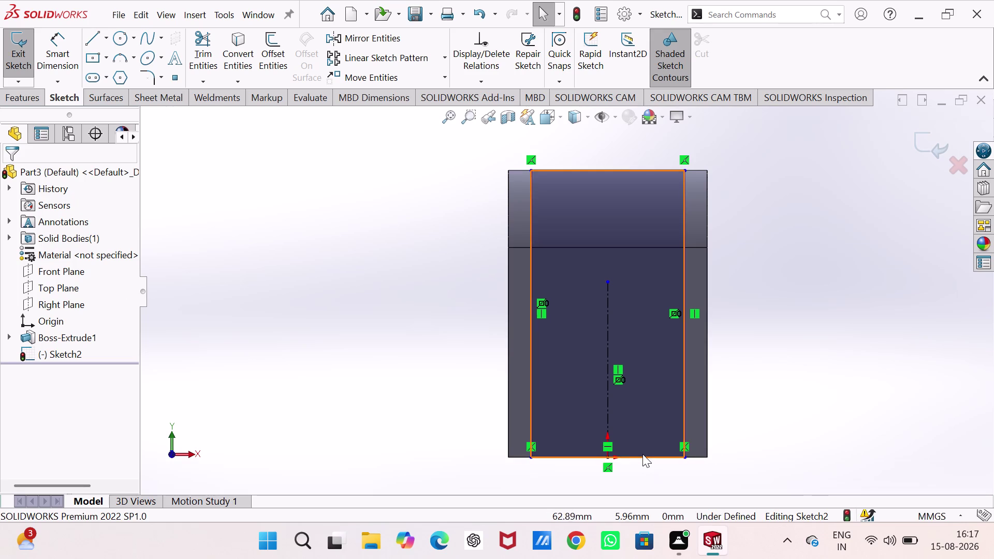
click(645, 455)
key(Delete)
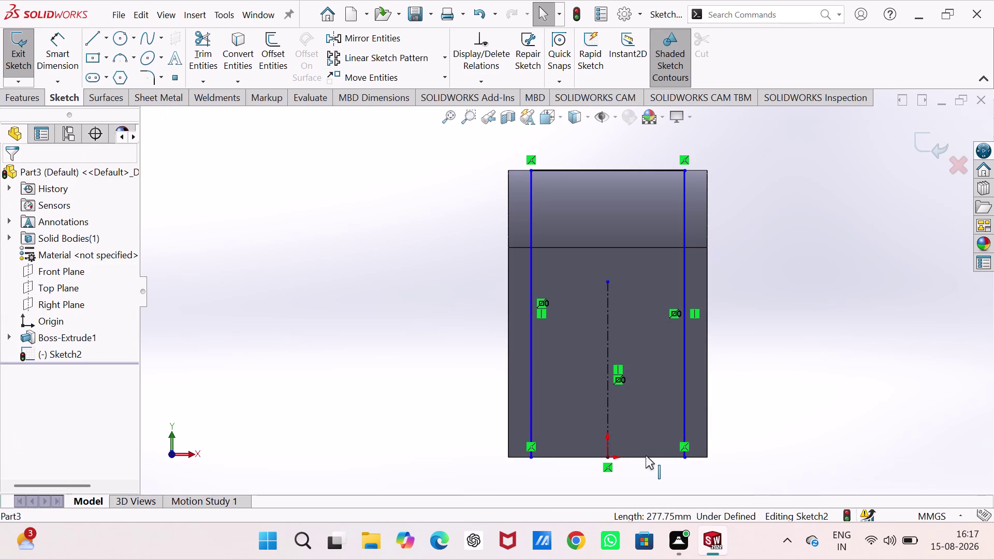
right_click(688, 446)
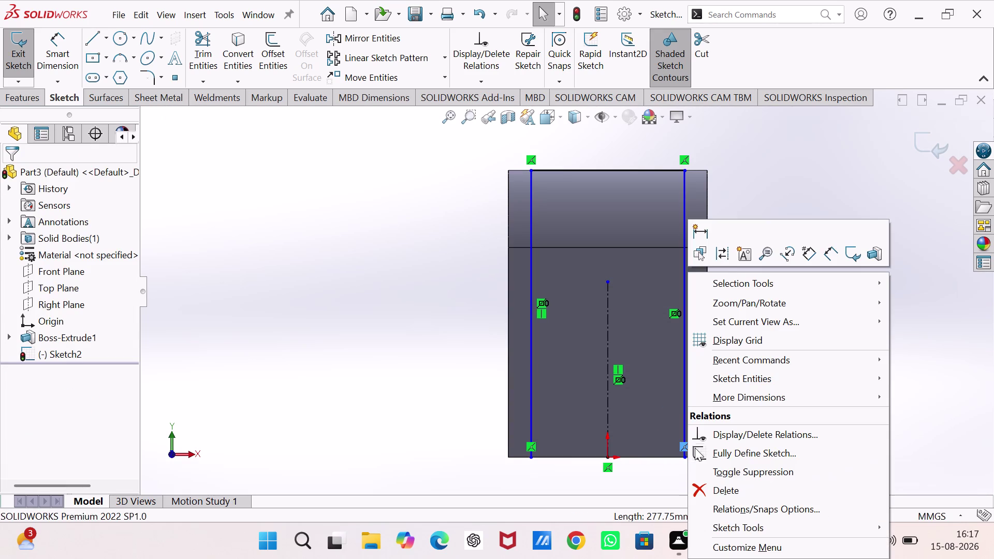
click(724, 487)
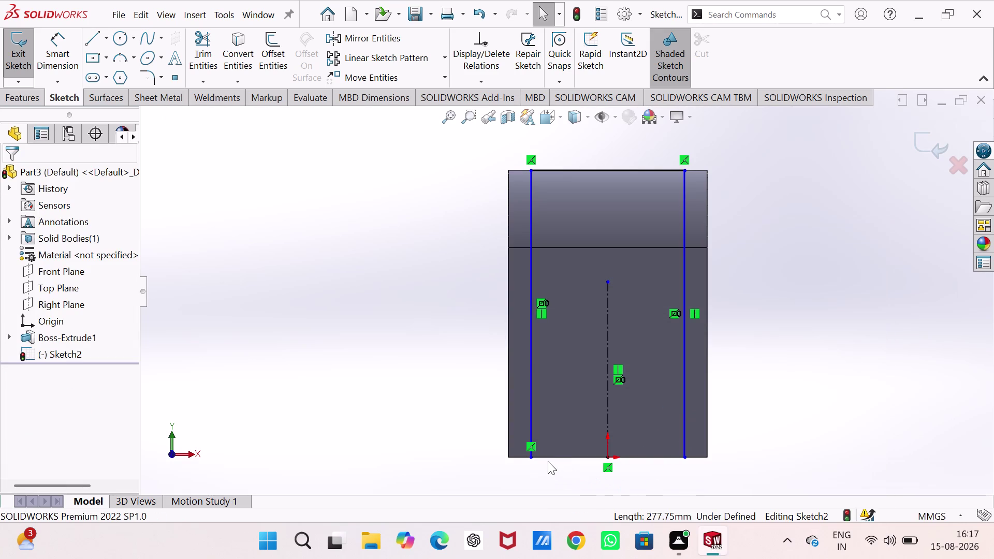
key(ctrl+z)
key(ctrl+z)
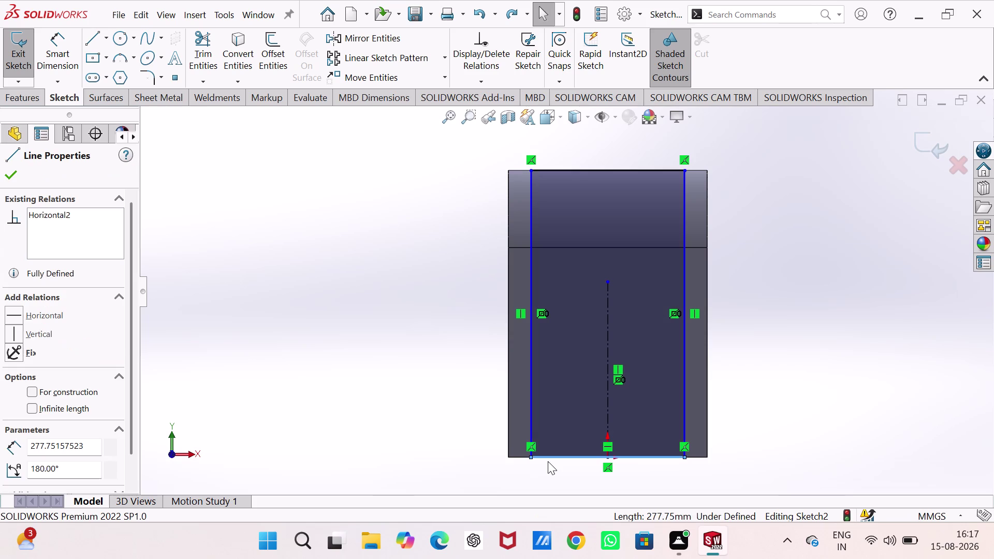
Add Symmetric relations and raise the U's bottom line above the block's lower edge.
click(396, 397)
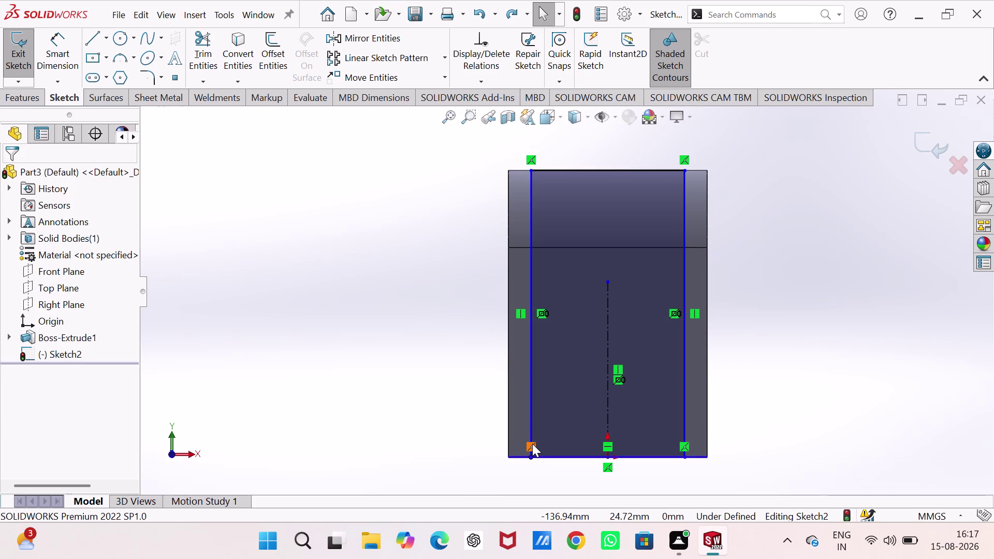
right_click(532, 443)
drag(567, 494, 564, 487)
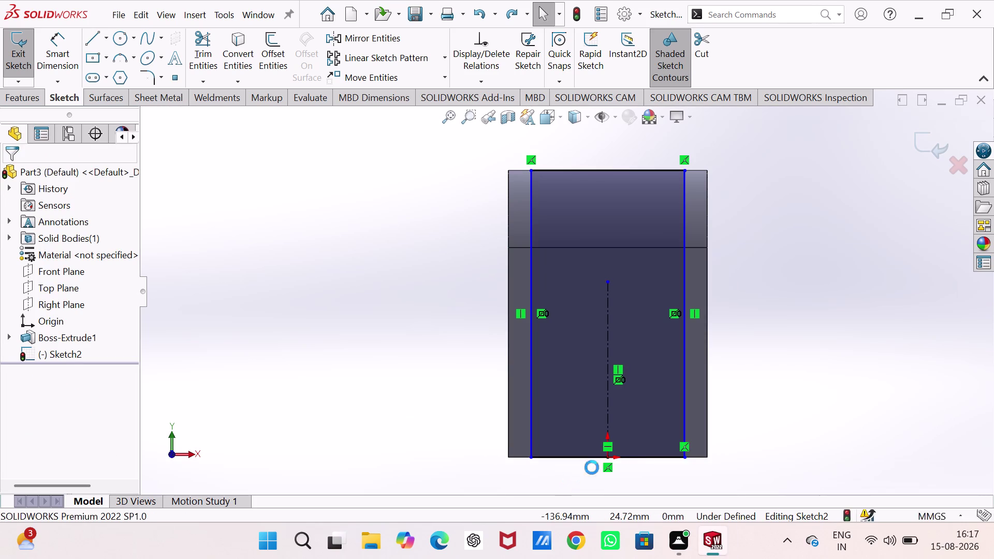
right_click(689, 444)
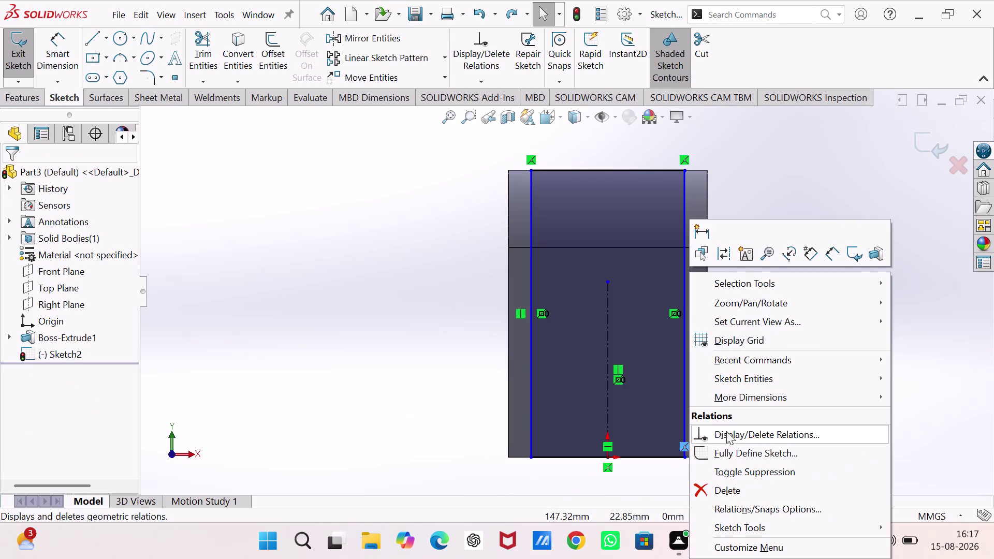
click(727, 484)
click(780, 393)
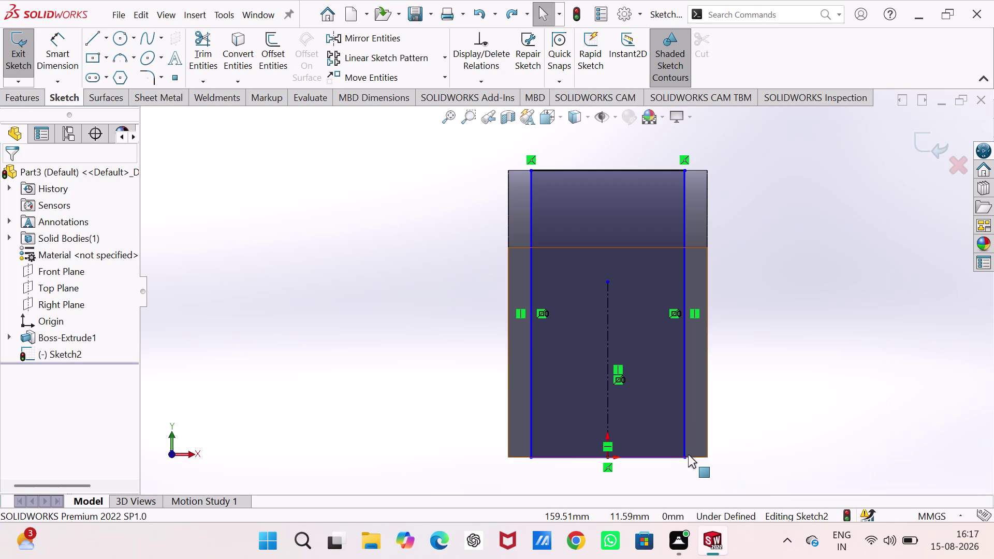
drag(680, 456, 672, 423)
right_drag(791, 375, 794, 166)
click(529, 206)
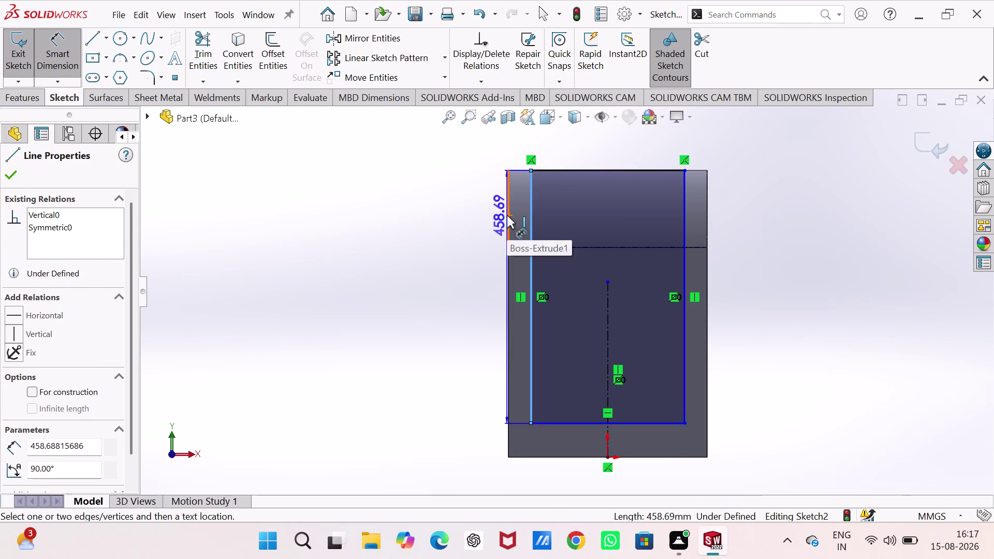
Dimension the U's left line and bottom line each 30 mm from the block edges.
click(507, 215)
click(457, 153)
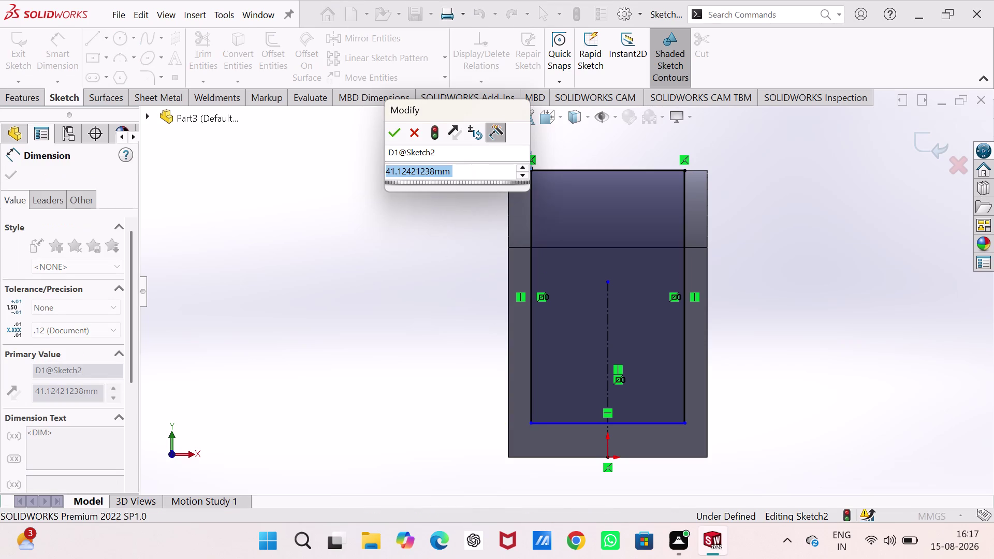
text(30)
key(Return)
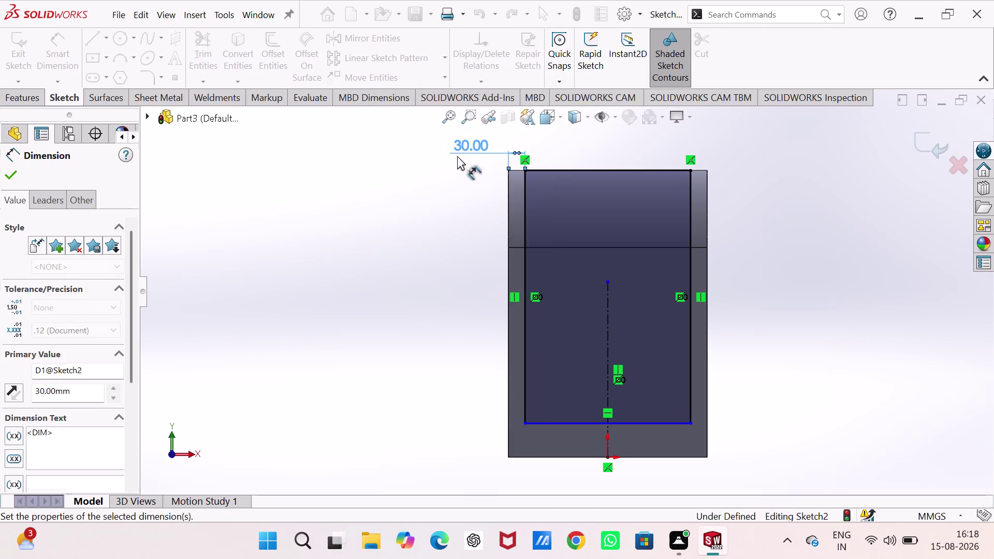
click(646, 422)
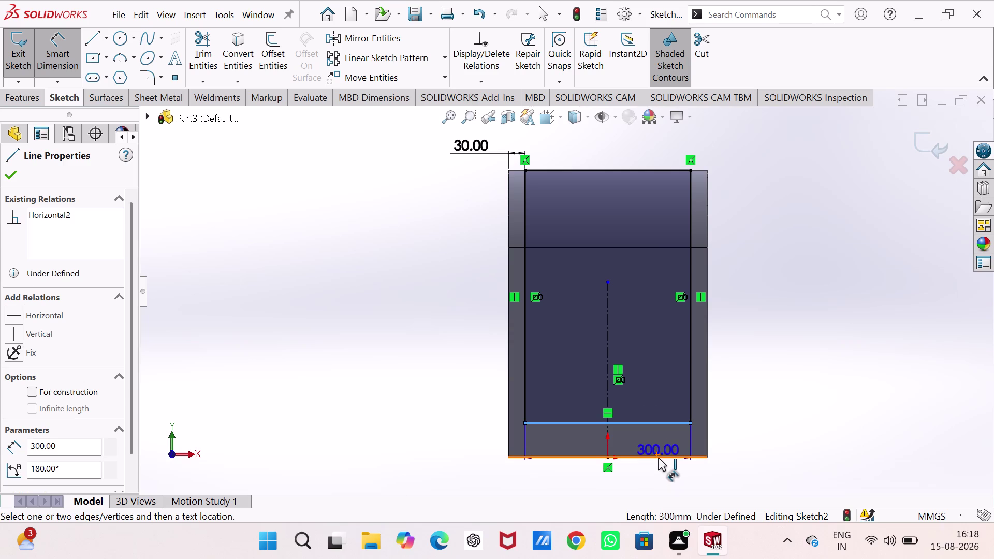
click(658, 457)
click(754, 437)
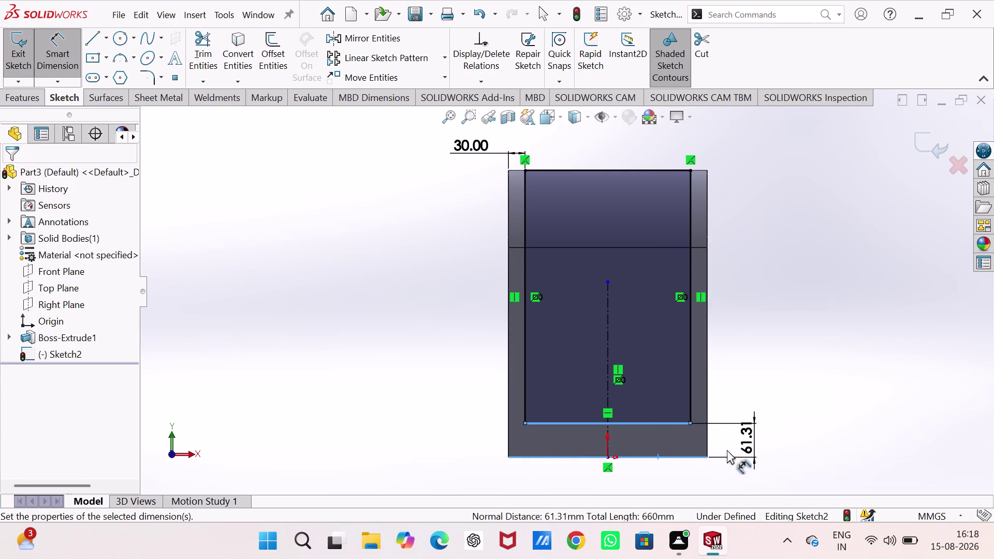
key(3)
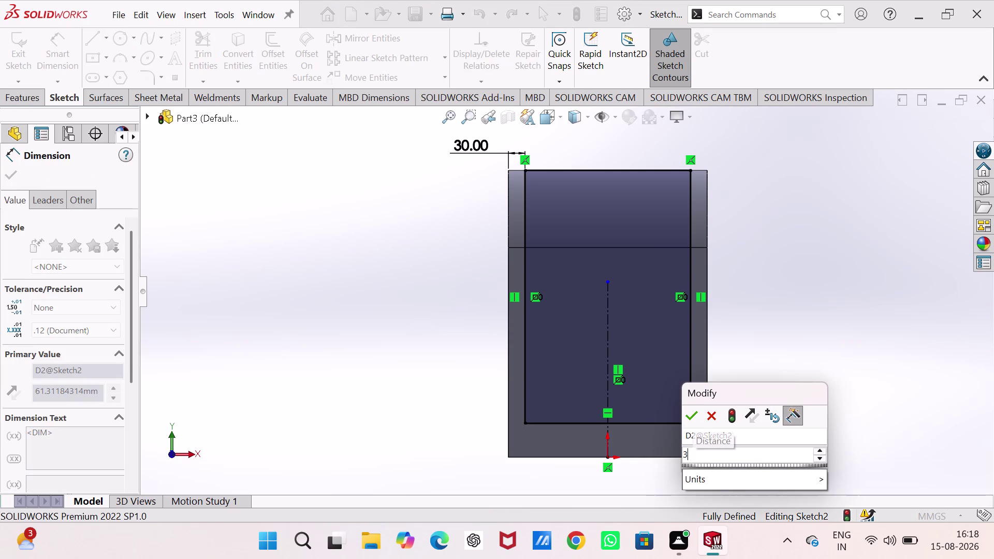
key(0)
key(Return)
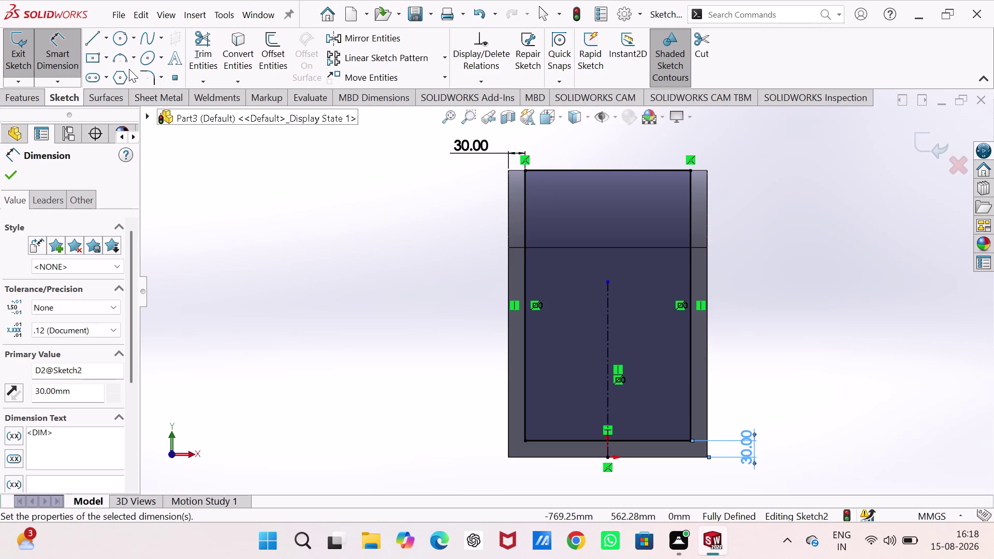
click(145, 75)
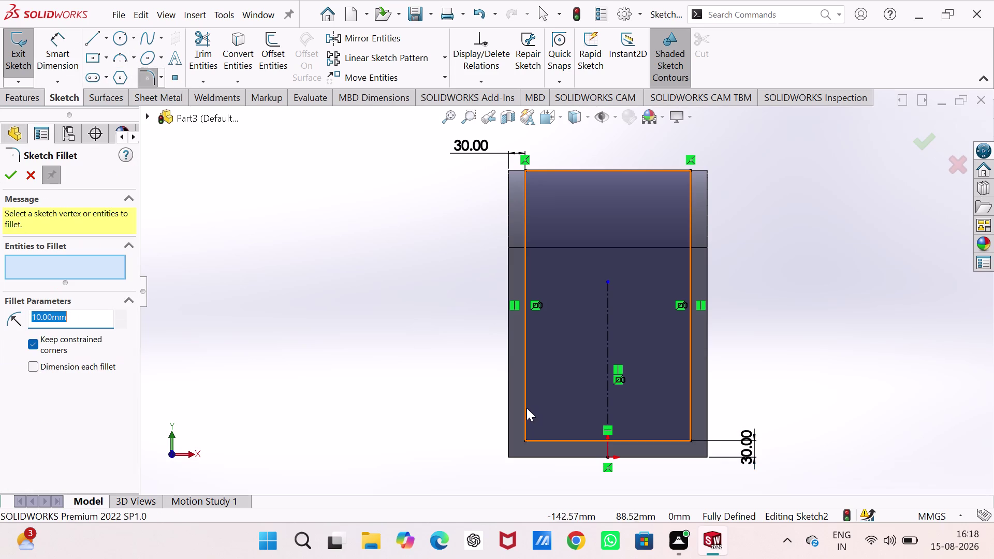
Fillet the left-bottom and bottom-right corners at 20 mm radius and close the sketch.
click(525, 406)
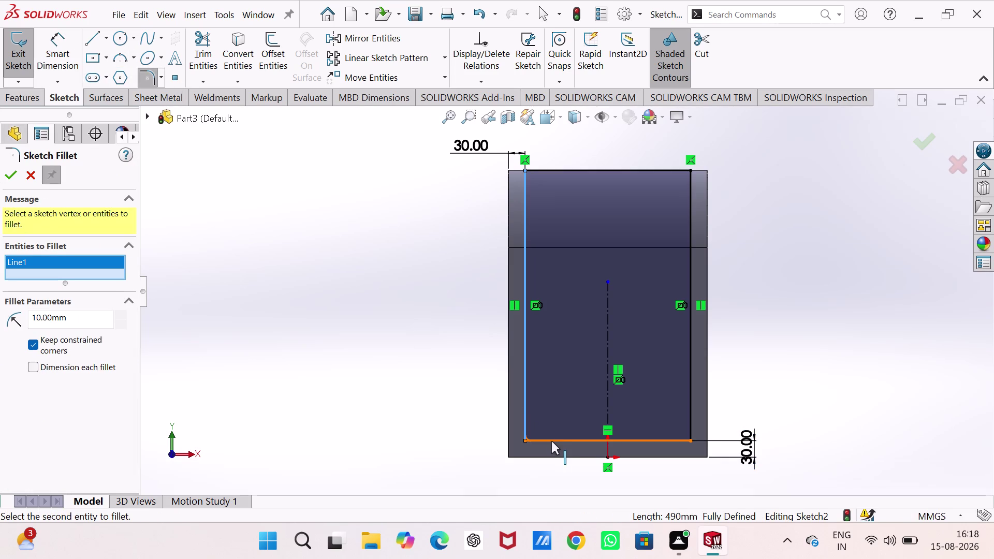
click(551, 440)
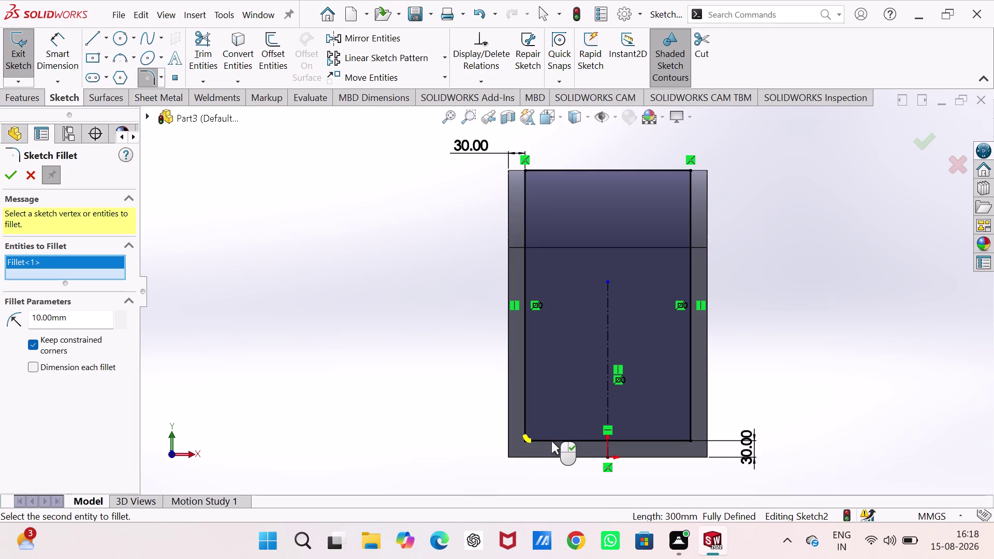
double_click(82, 322)
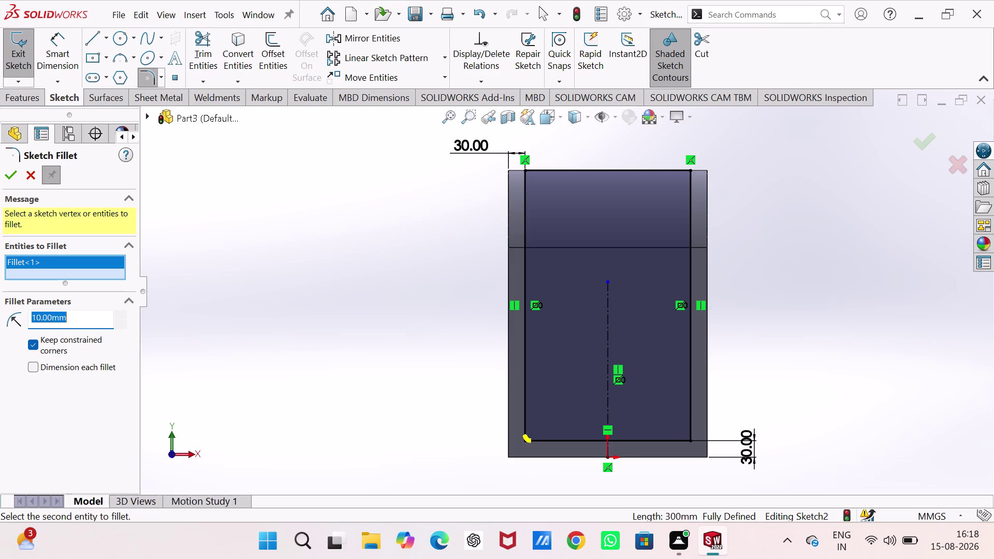
text(20)
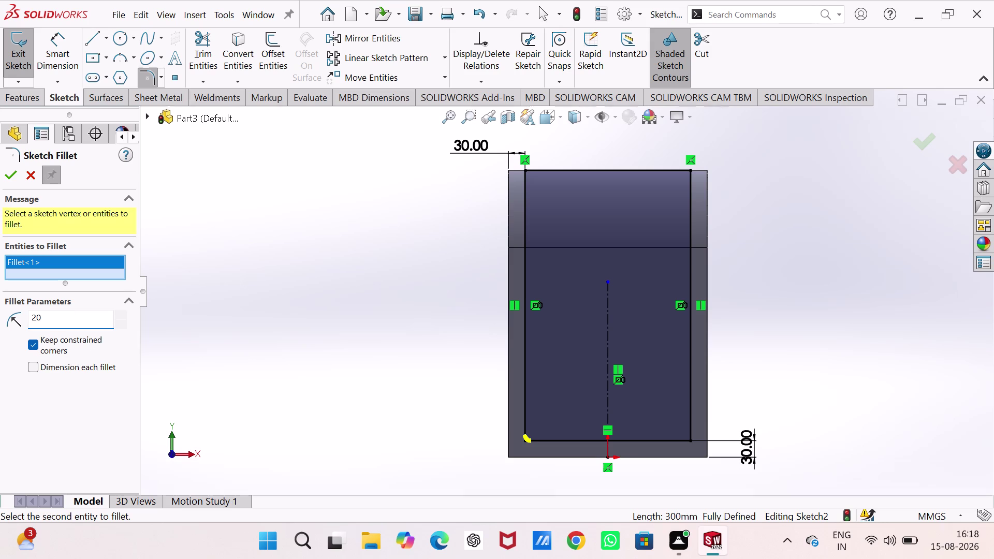
click(678, 437)
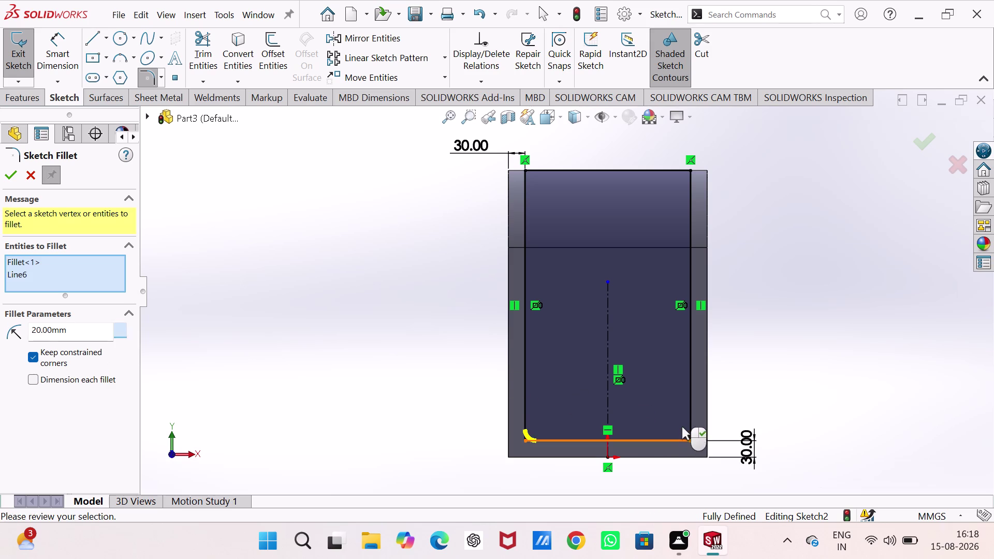
click(688, 412)
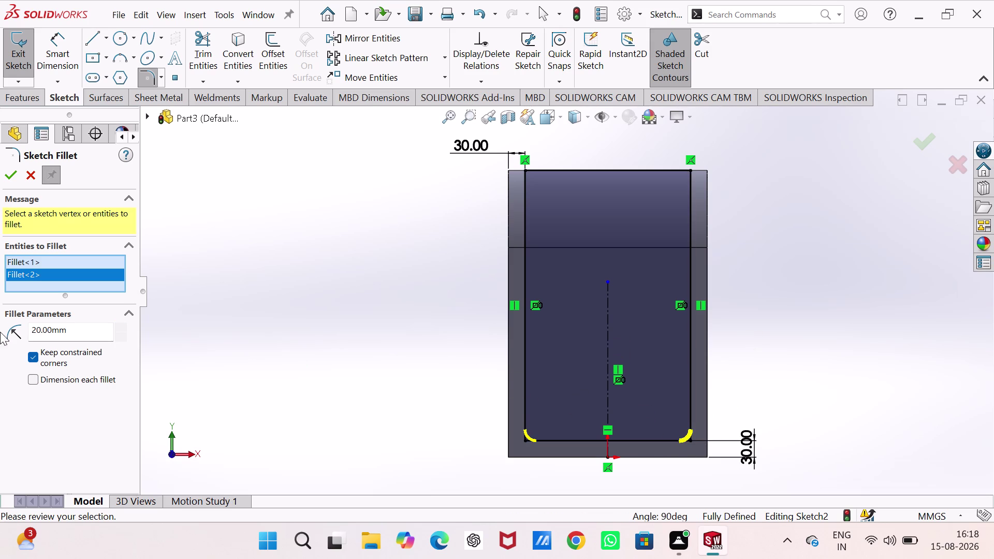
click(5, 170)
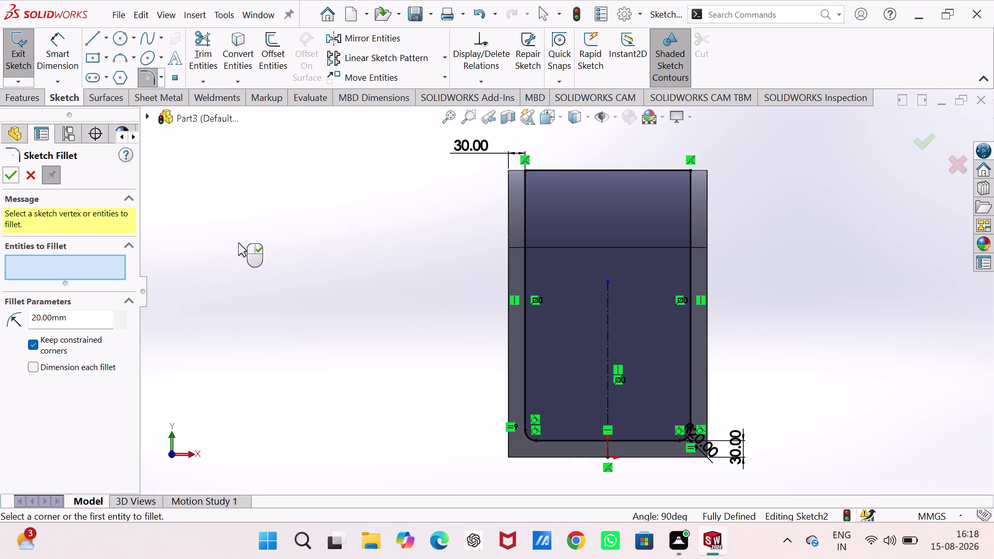
click(919, 141)
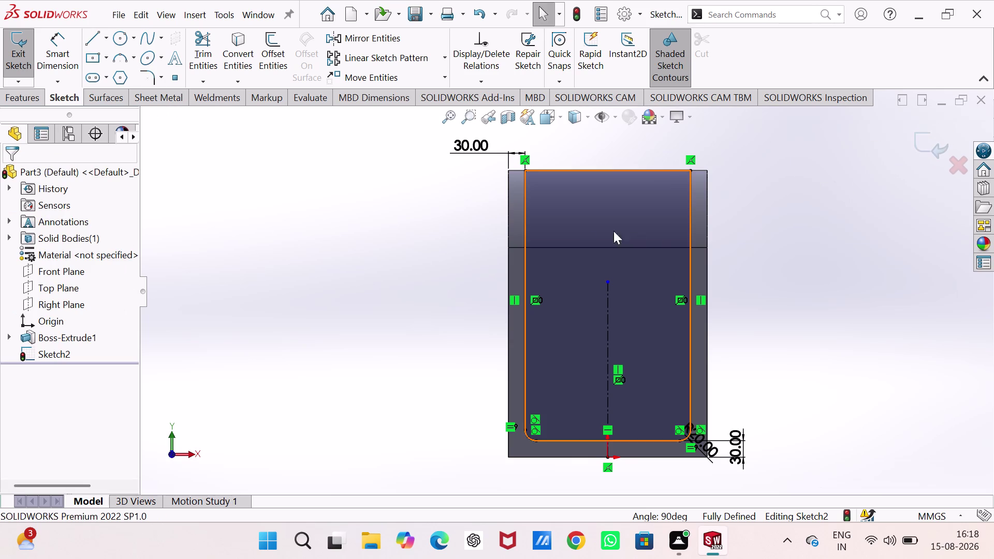
click(16, 45)
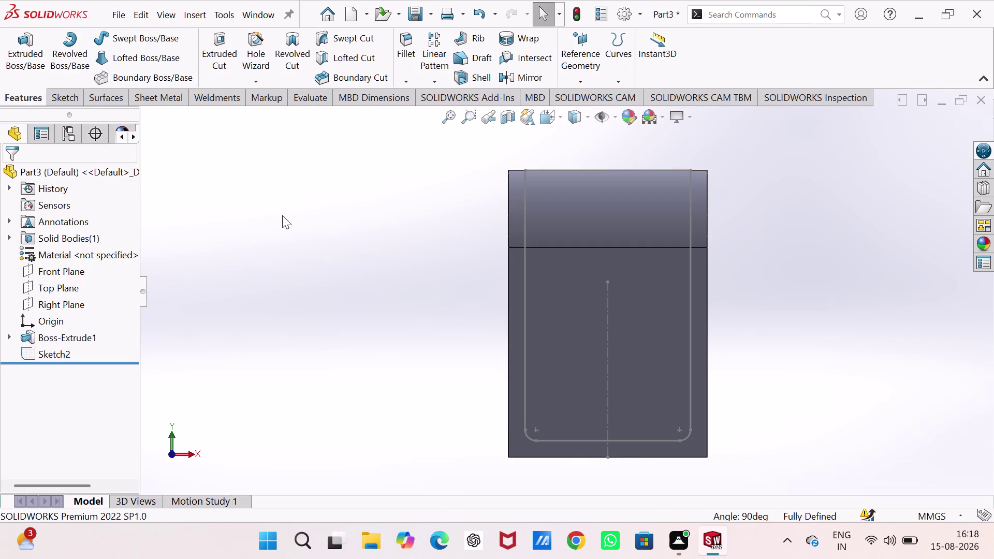
Select Sketch2 as the cut profile in isometric view.
click(57, 352)
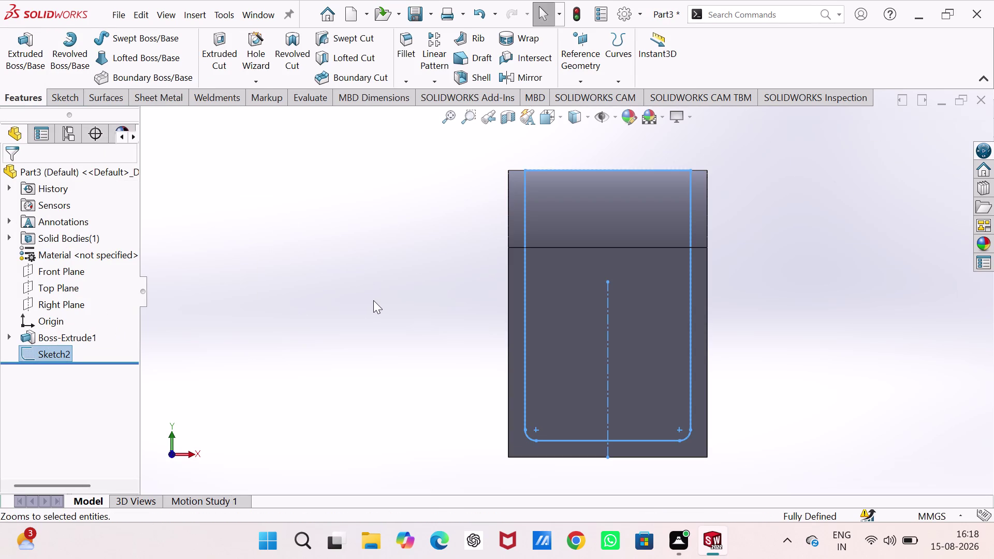
key(ctrl+7)
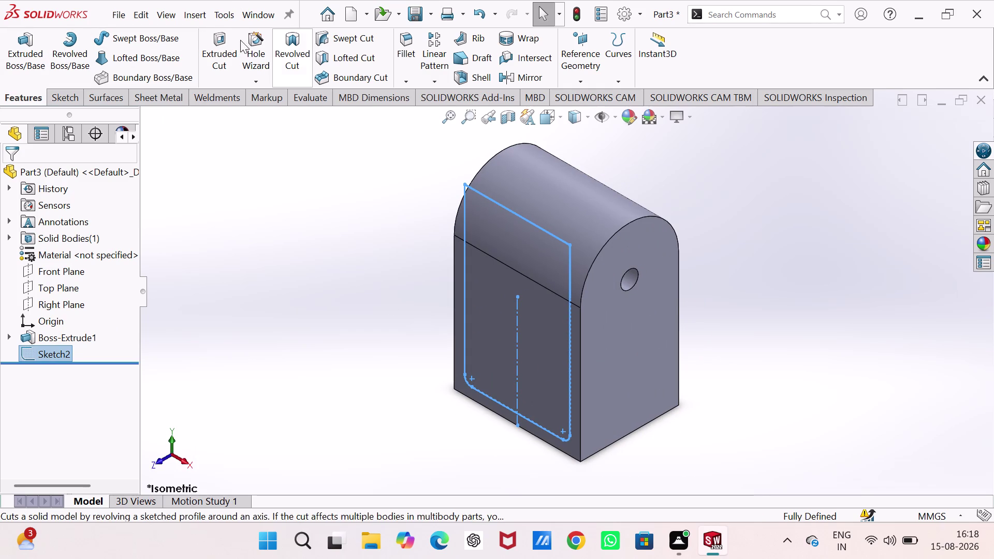
click(226, 46)
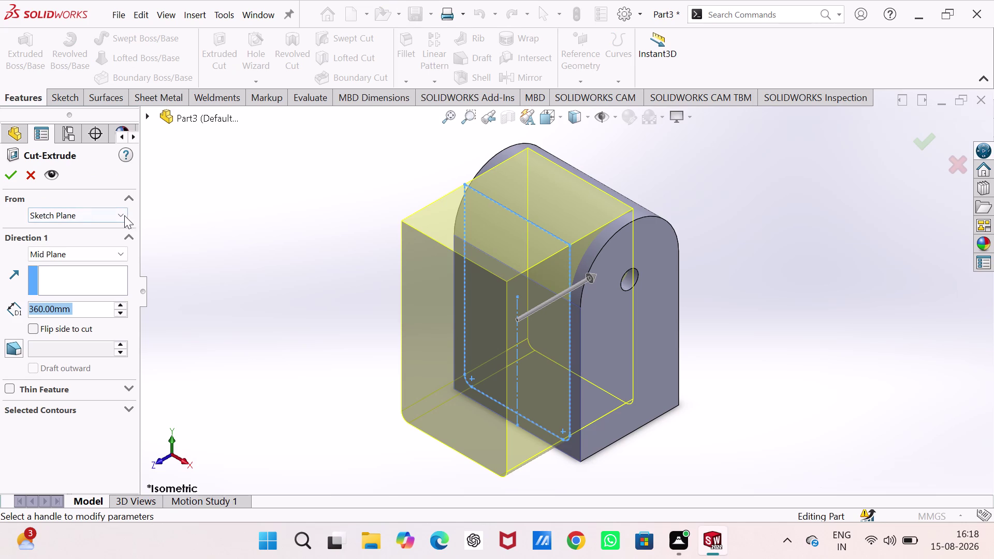
Apply the extruded cut with Through All, creating Cut-Extrude2.
click(114, 255)
click(97, 277)
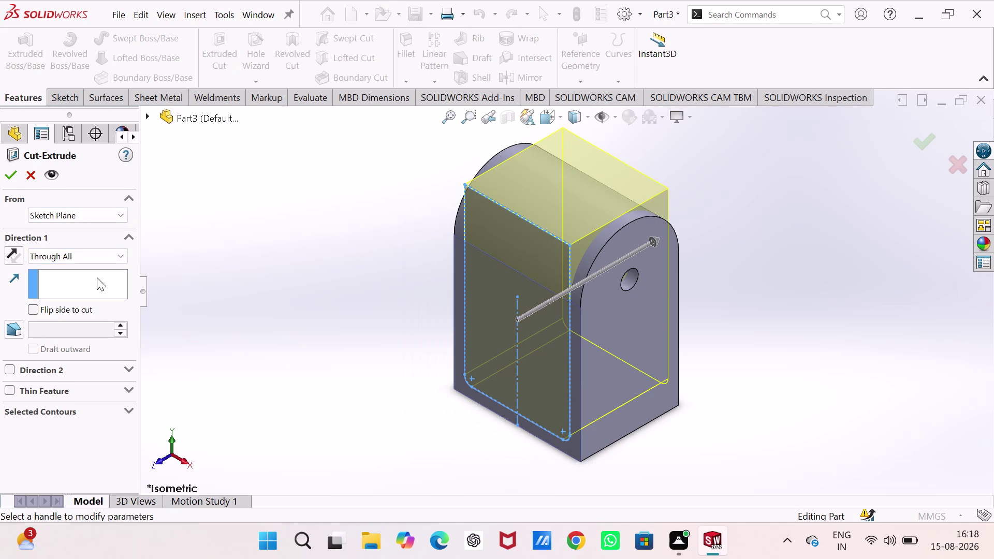
click(7, 174)
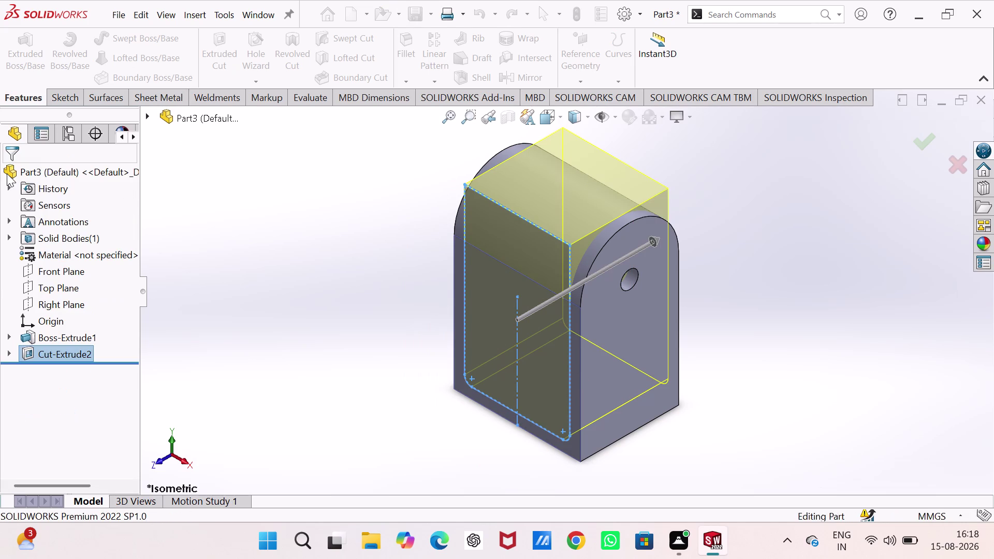
click(240, 240)
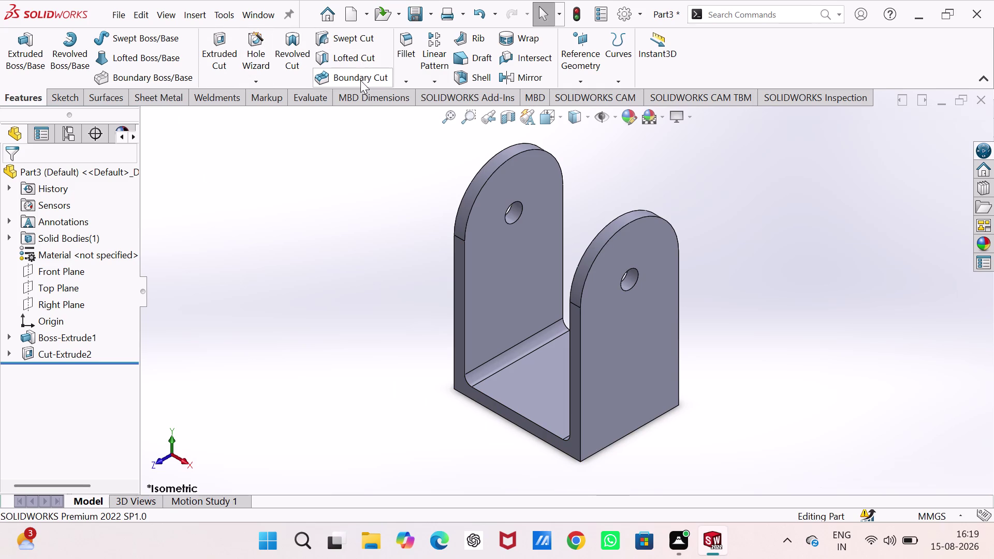
Round the two outer bottom edges of the base with a 50 mm fillet, Fillet1.
click(411, 42)
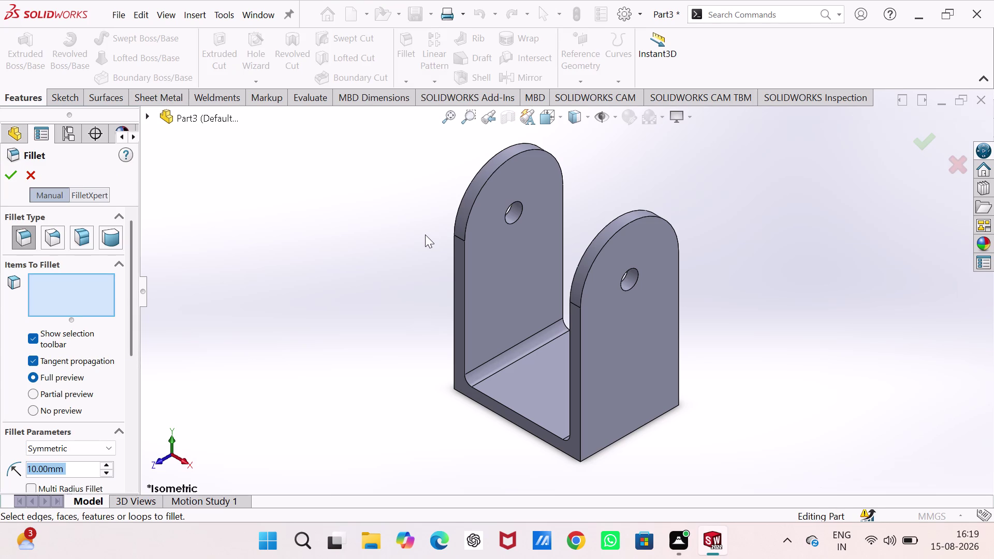
middle_drag(425, 234, 380, 131)
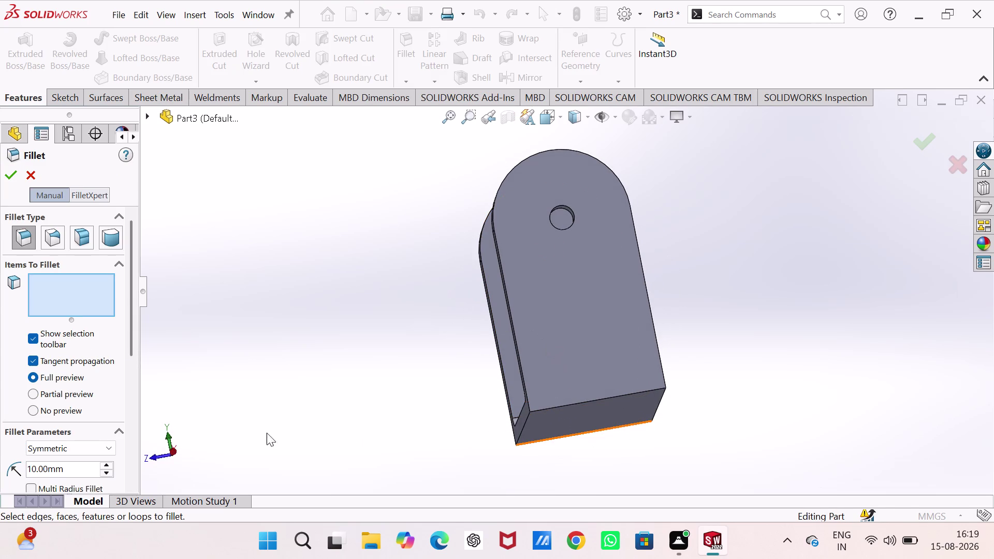
scroll(down, 3)
scroll(down, 3)
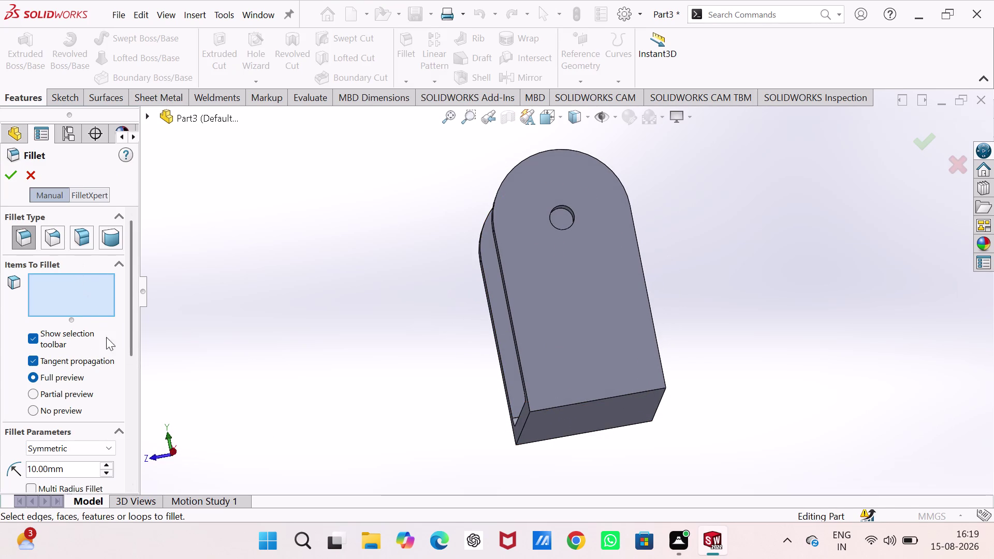
double_click(79, 470)
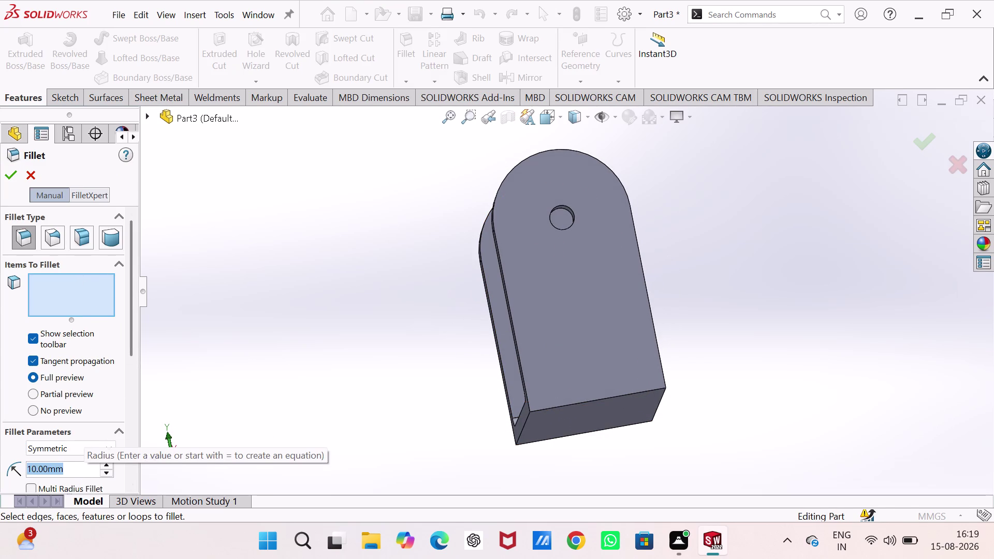
text(50)
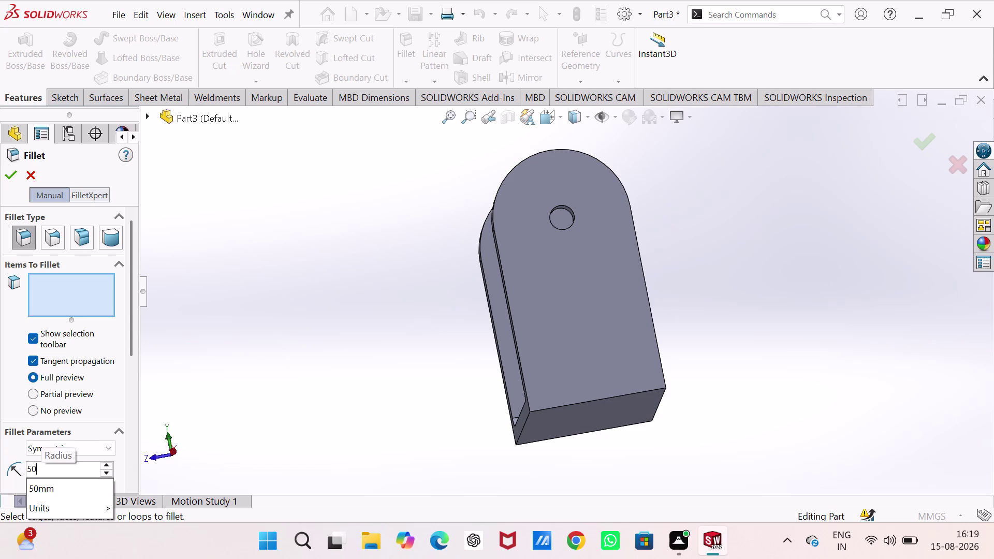
click(591, 399)
middle_drag(384, 411, 564, 363)
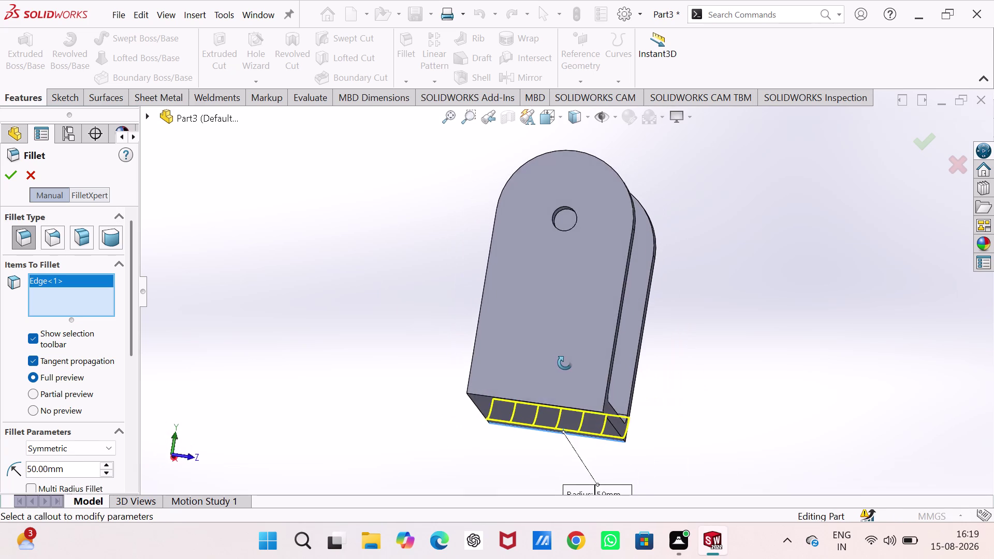
middle_drag(564, 363, 564, 363)
click(559, 406)
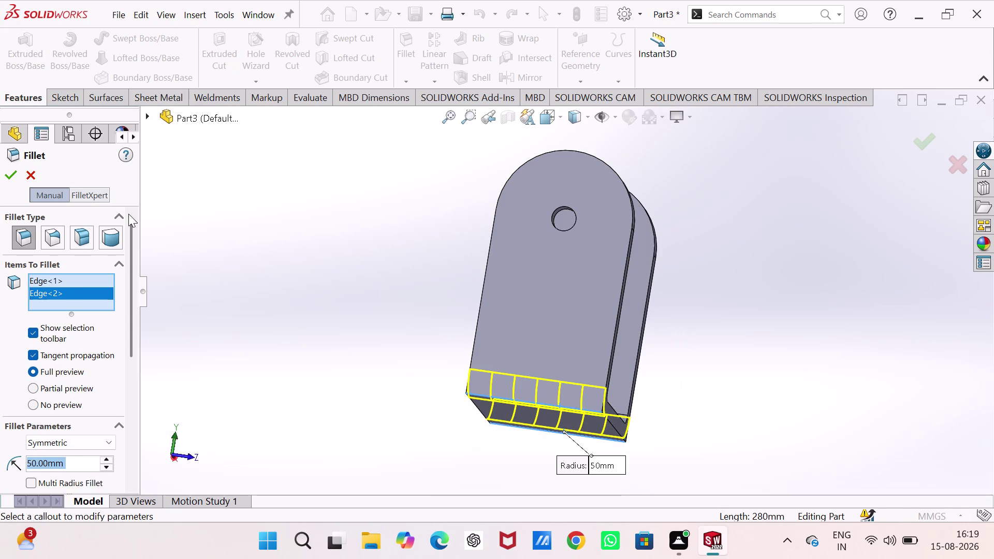
click(6, 175)
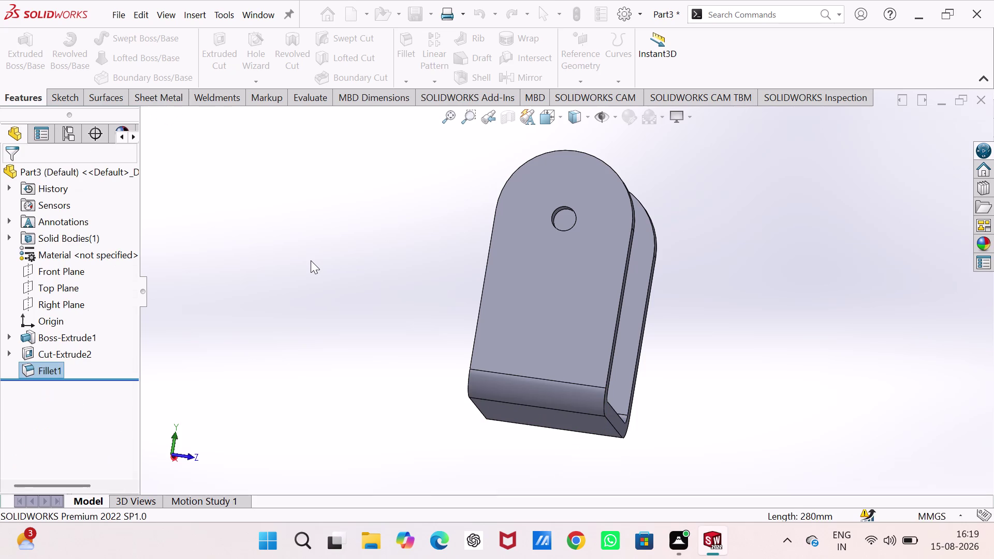
Orbit the bracket to face the base underside and select that face.
click(311, 260)
middle_drag(366, 273, 262, 303)
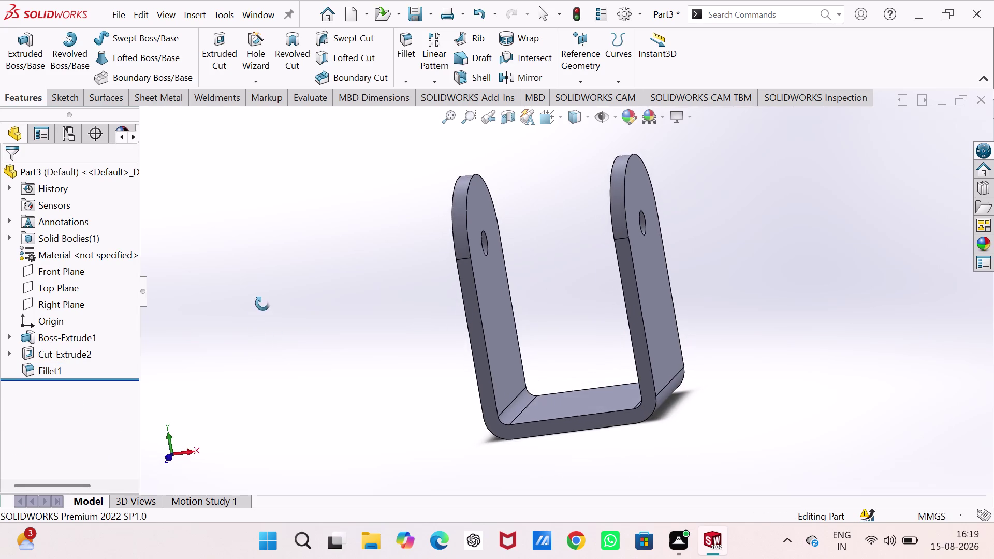
middle_drag(262, 303, 276, 151)
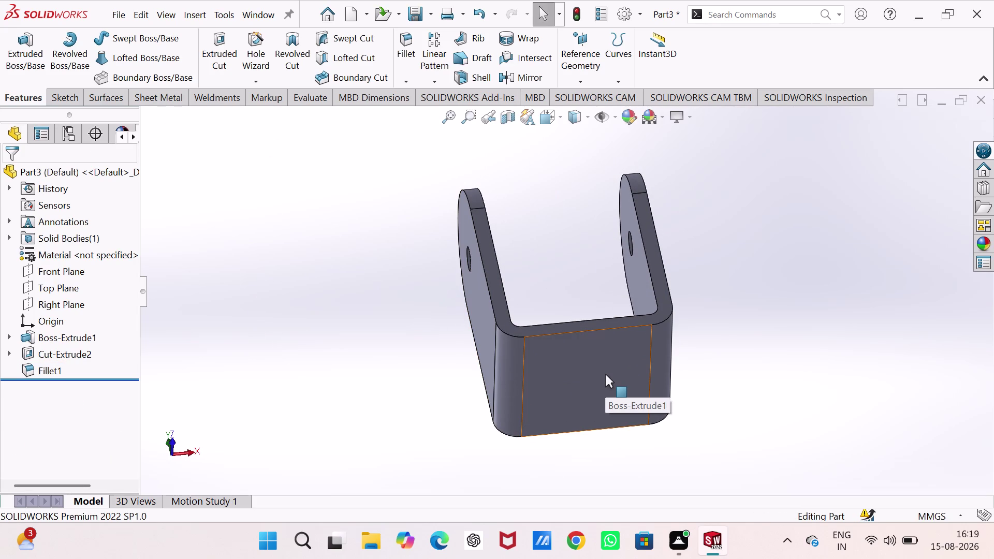
click(572, 378)
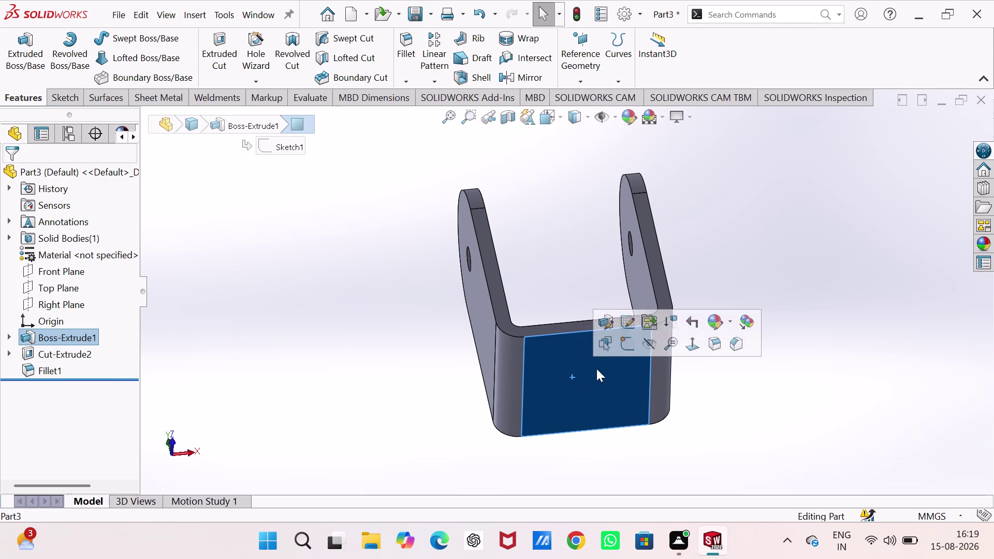
On the underside, draw a circle centred on the origin and dimension it Ø75 mm.
click(632, 347)
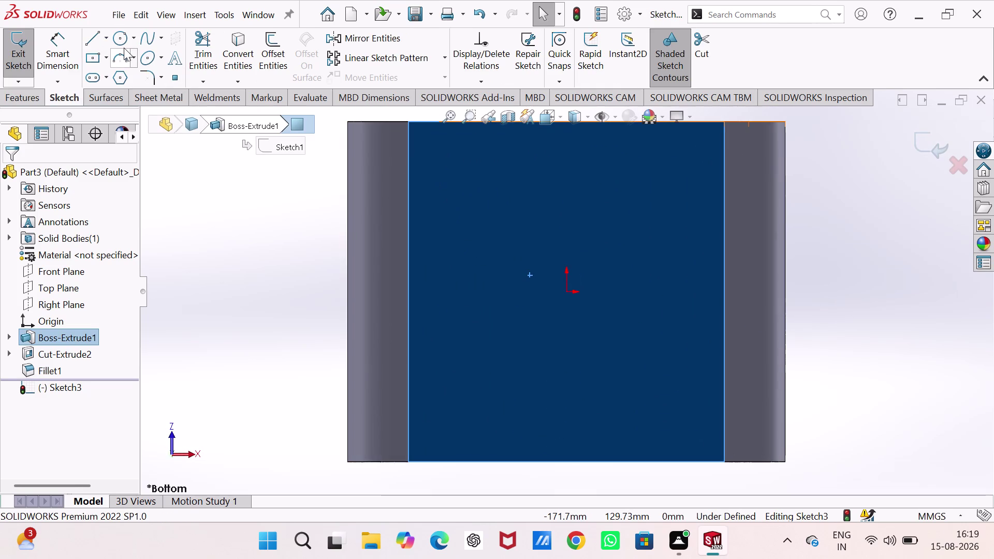
click(119, 39)
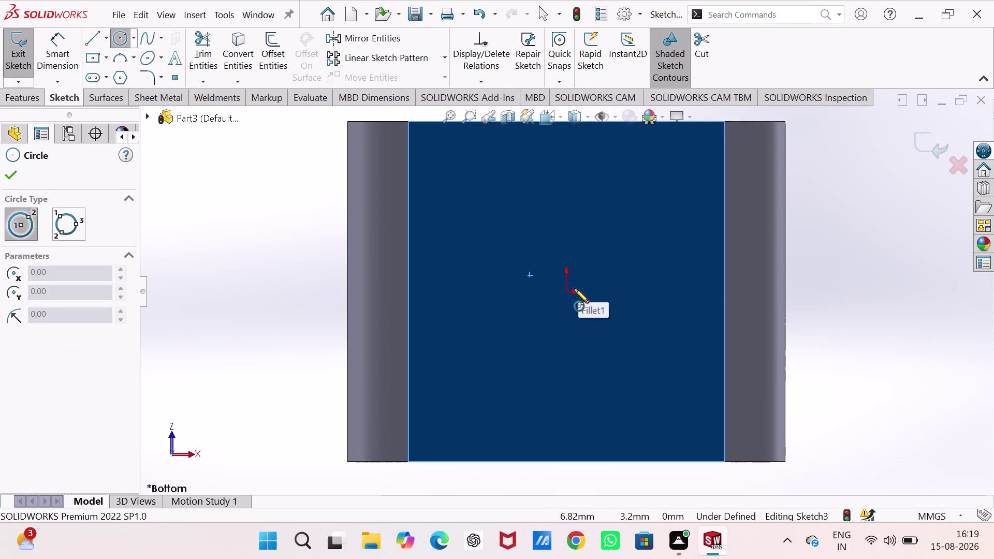
click(566, 290)
click(581, 331)
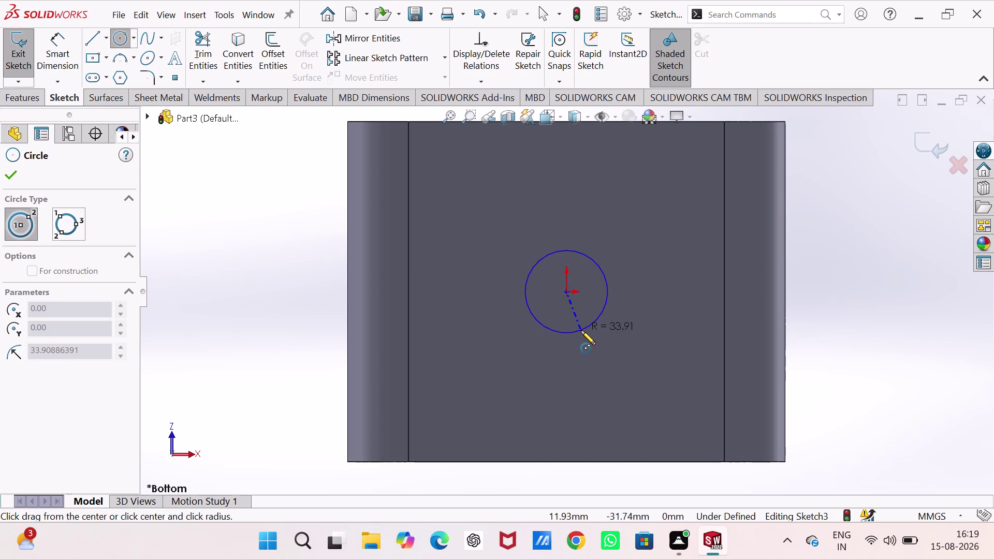
right_drag(298, 364, 300, 87)
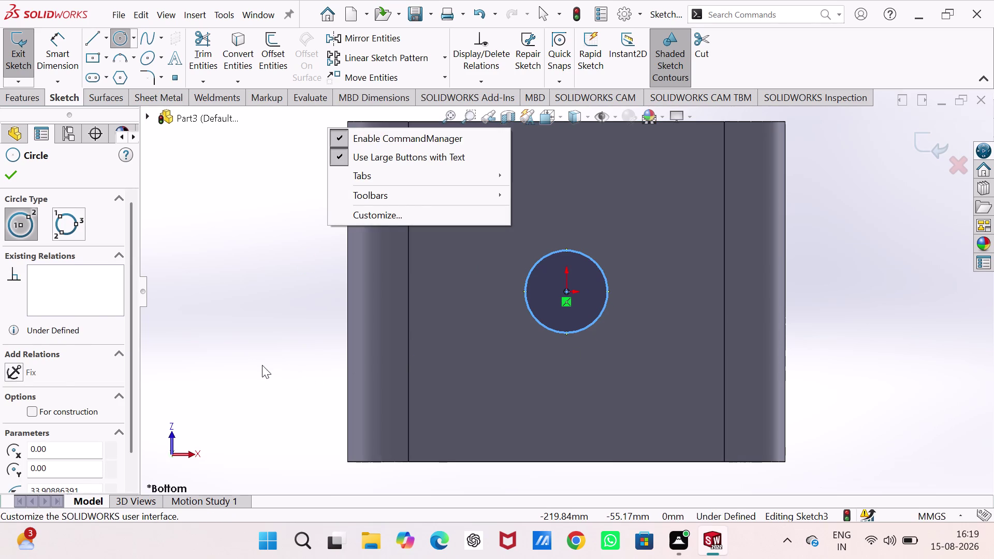
right_drag(256, 373, 281, 243)
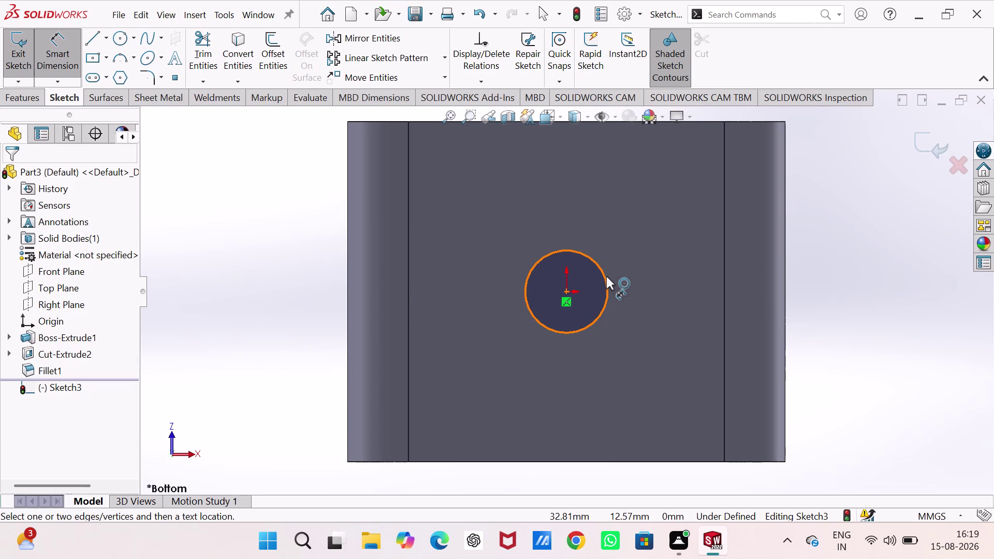
click(606, 276)
click(829, 219)
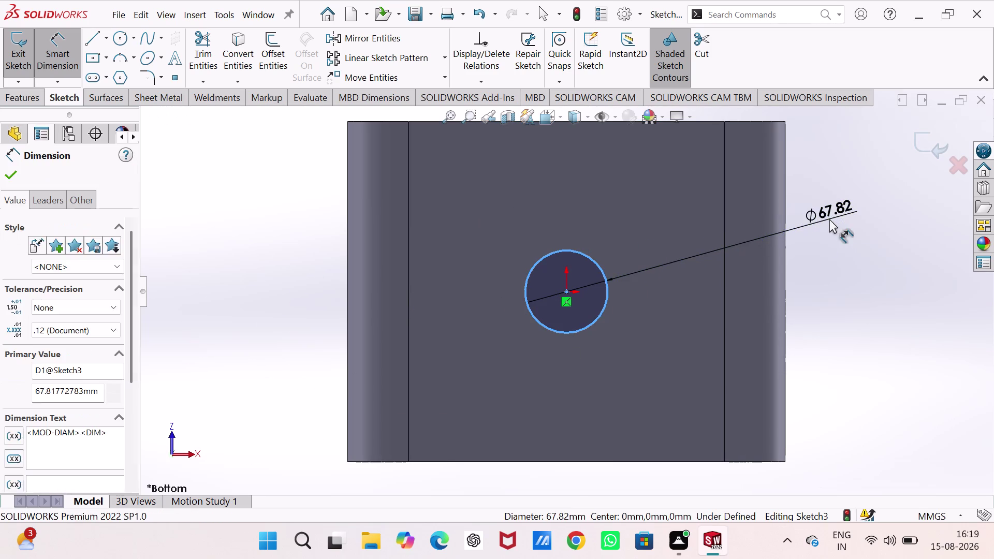
text(75)
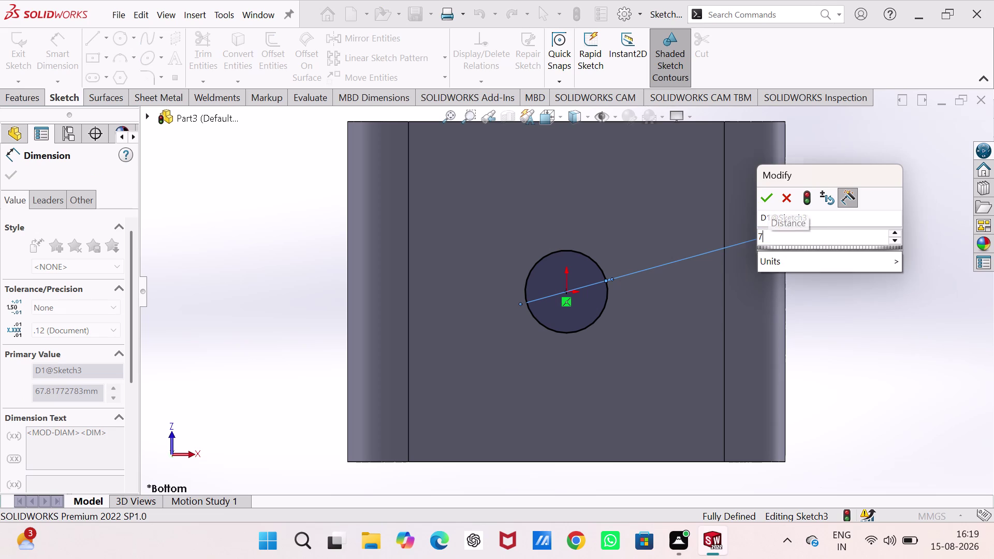
key(Return)
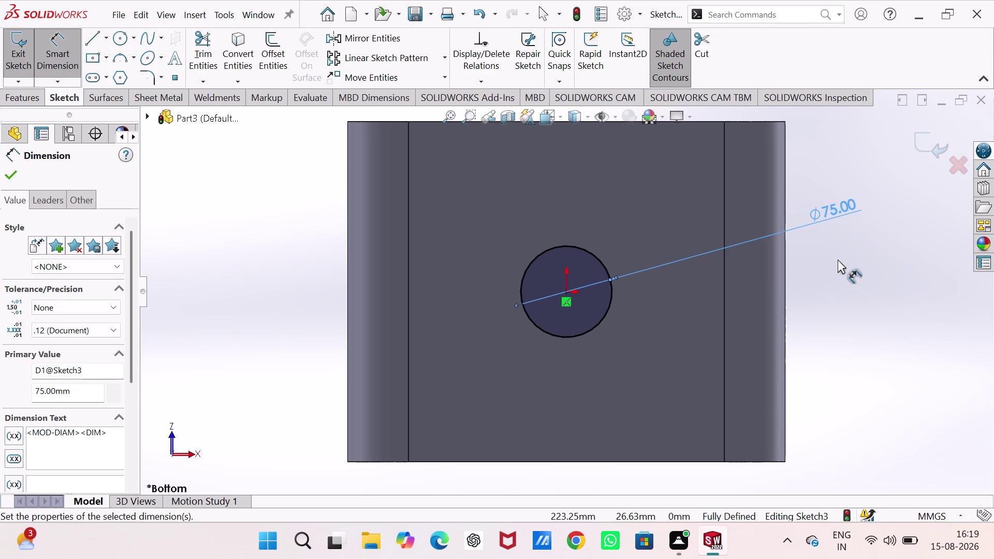
click(28, 46)
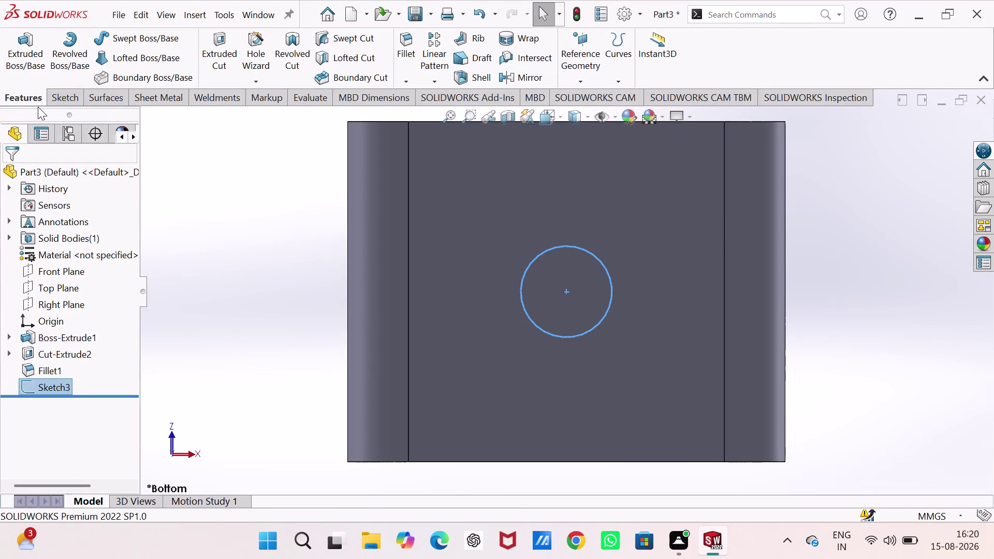
key(ctrl+7)
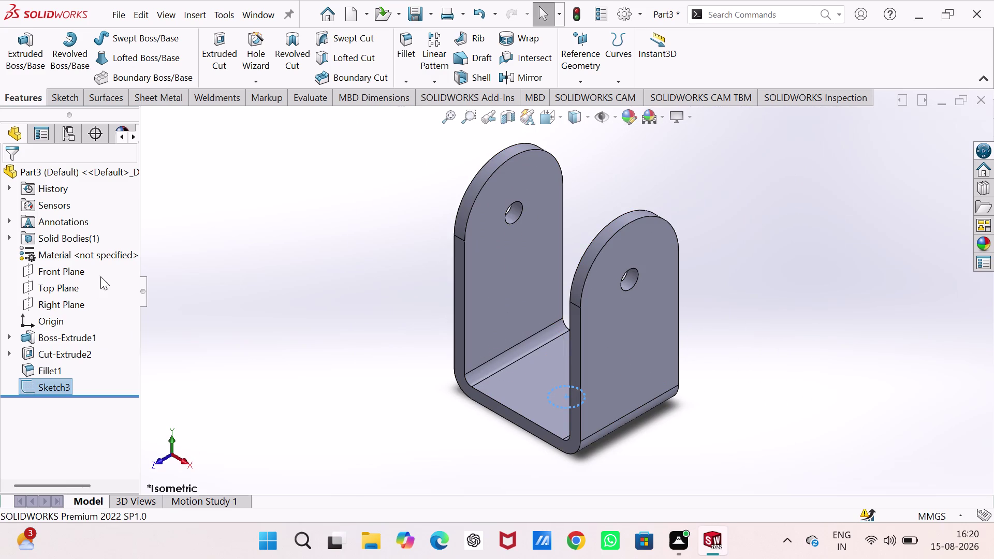
Extrude Sketch3 Blind 325 mm into the stem Boss-Extrude2, then return to isometric view.
middle_drag(308, 297, 379, 111)
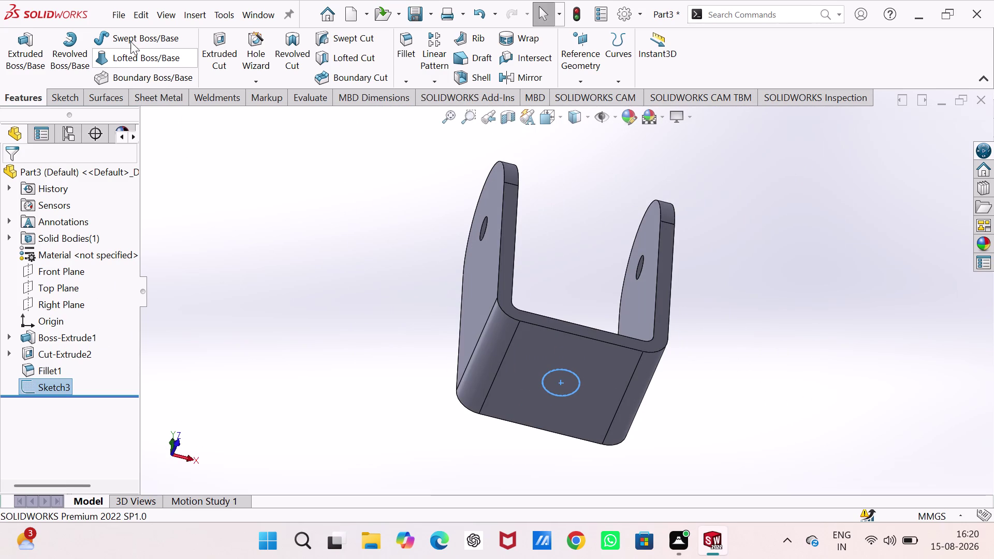
click(18, 53)
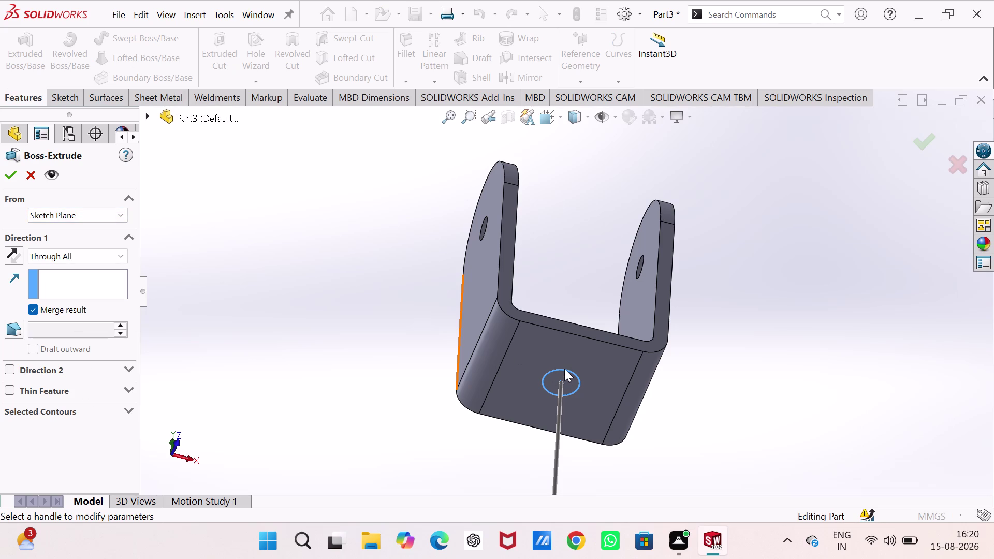
click(112, 250)
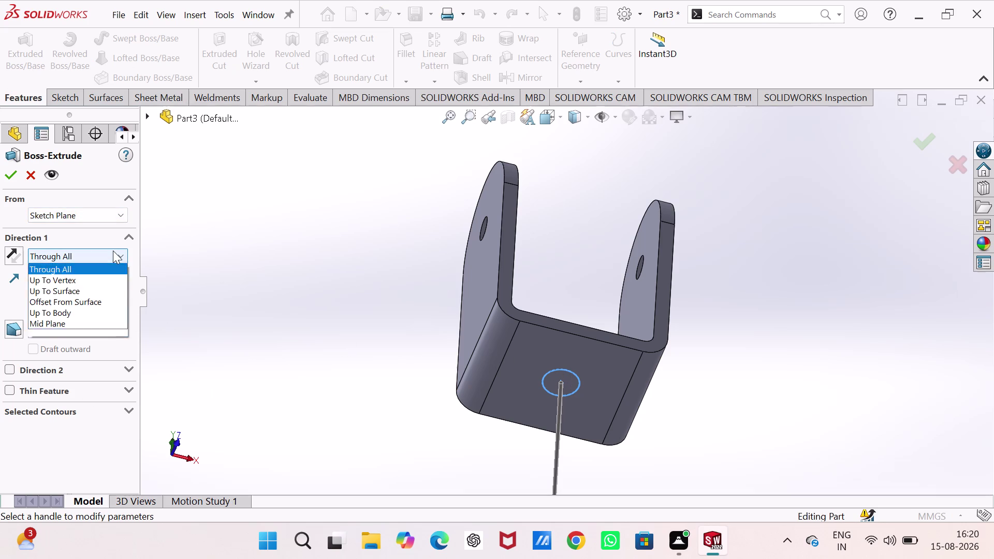
click(98, 269)
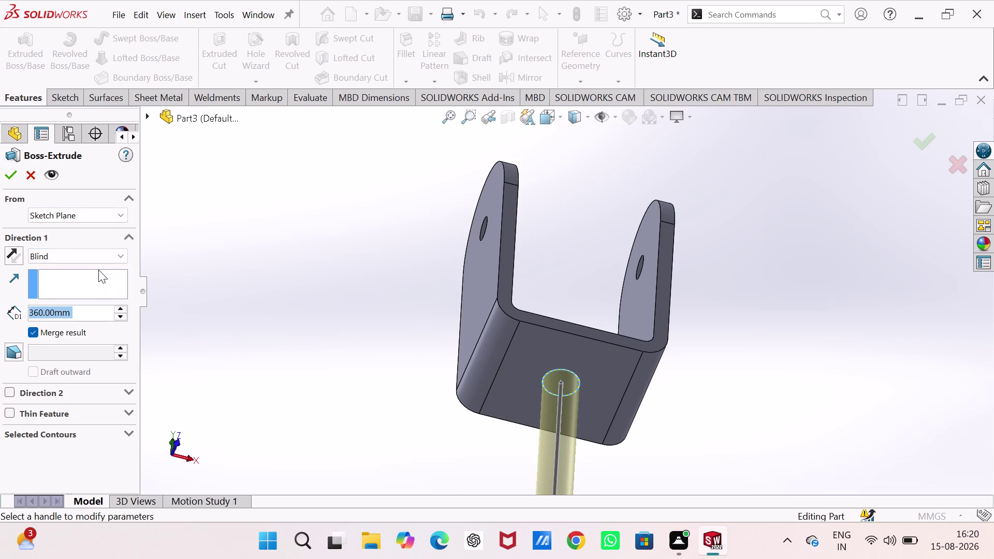
text(3)
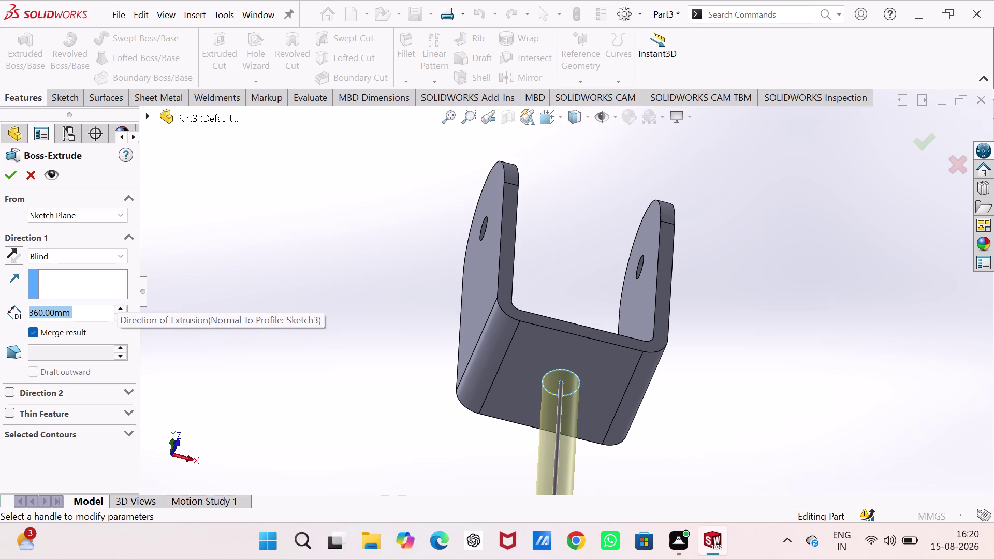
text(2)
key(5)
key(Return)
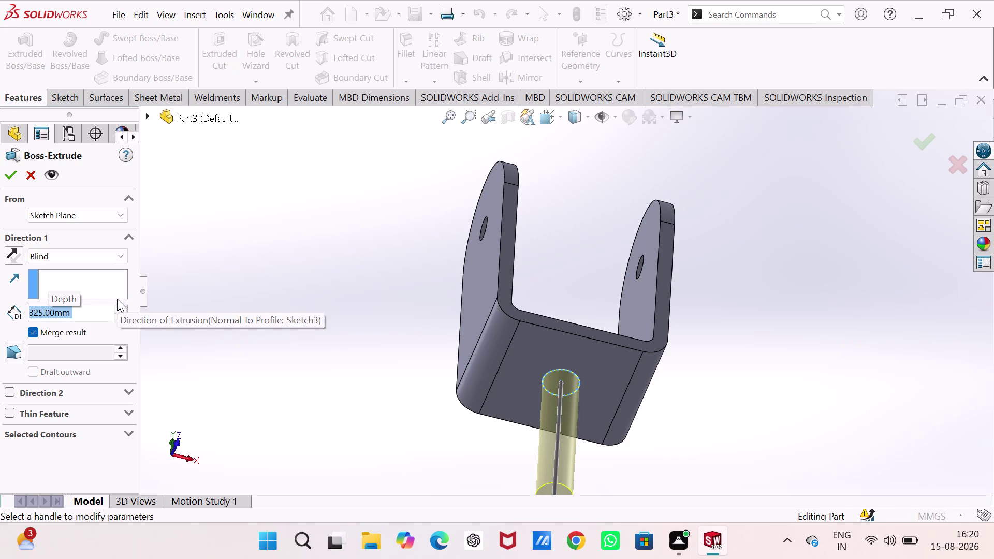
click(10, 165)
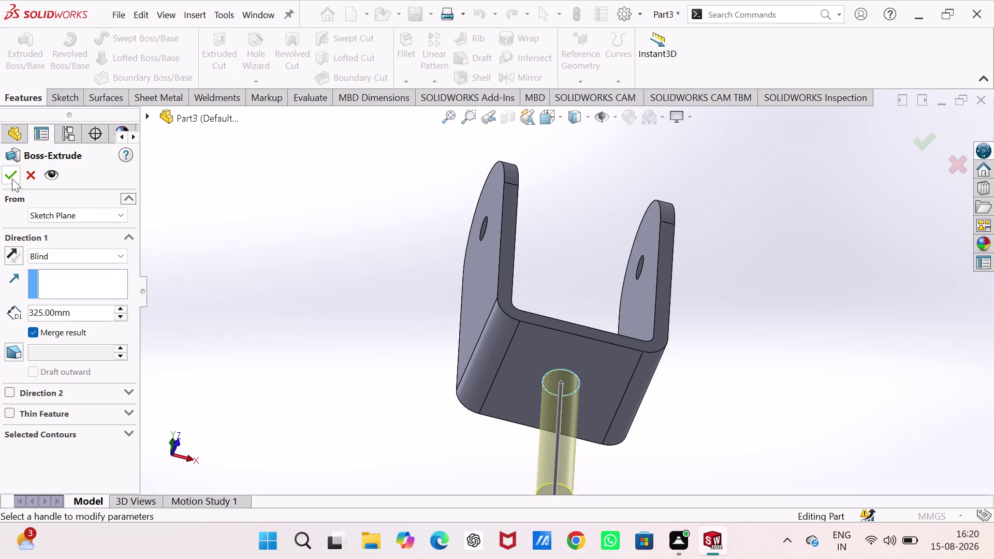
click(9, 174)
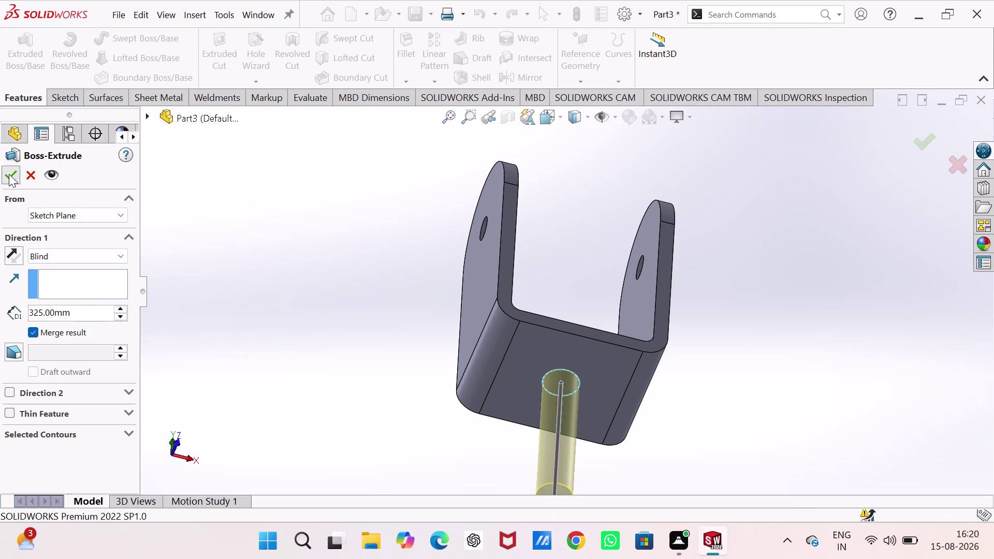
middle_drag(339, 256, 331, 258)
key(ctrl+7)
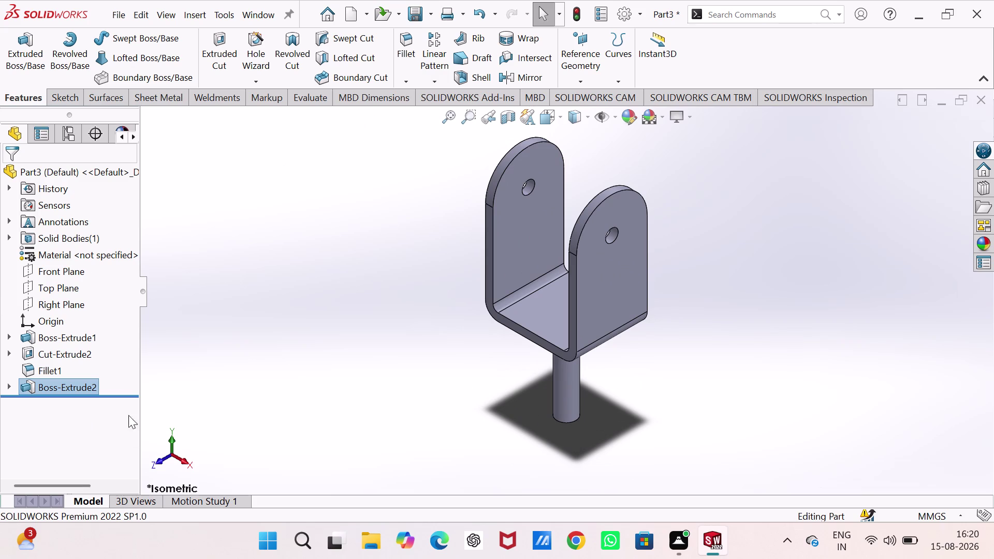
right_click(84, 249)
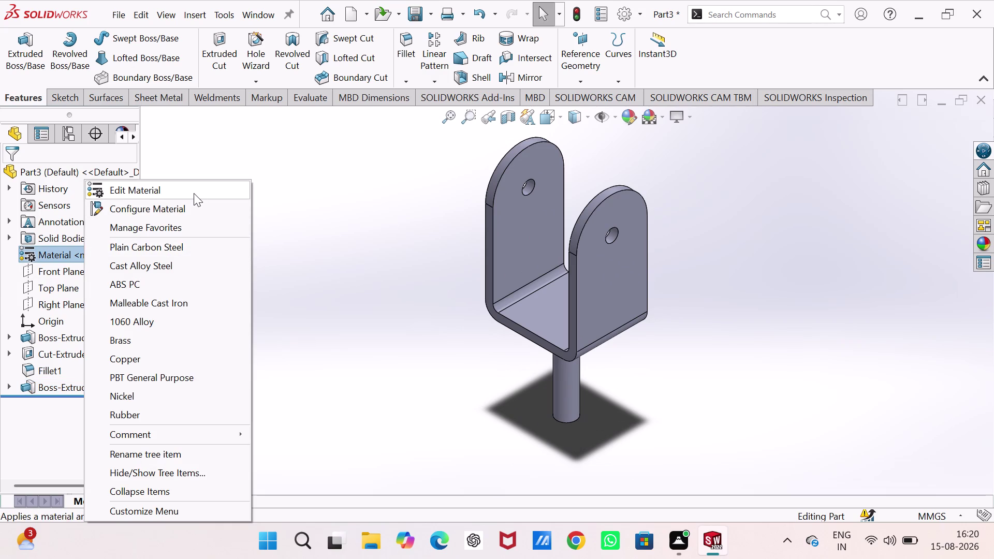
Apply AISI 347 Annealed Stainless Steel (SS) from the material library, then start saving.
click(193, 193)
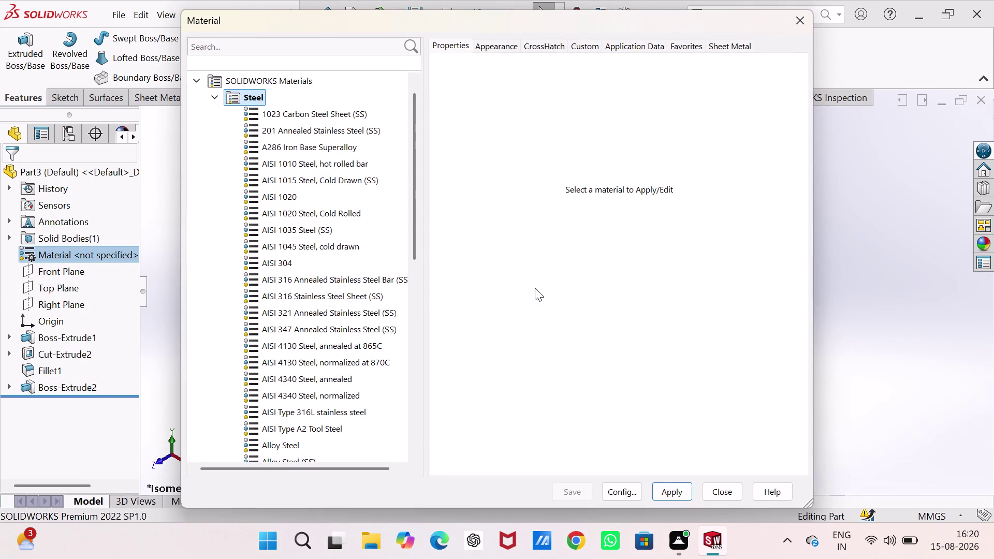
click(303, 329)
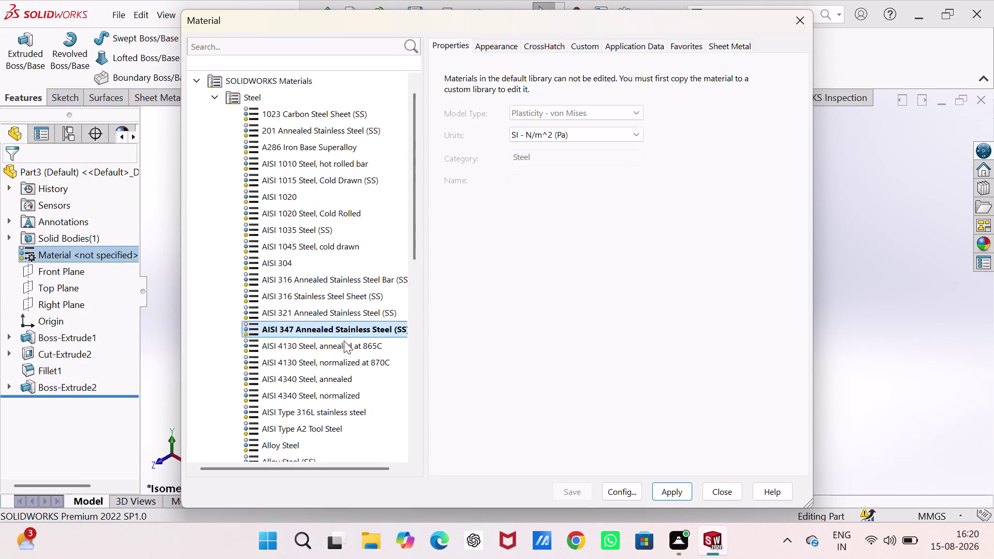
click(673, 489)
click(723, 493)
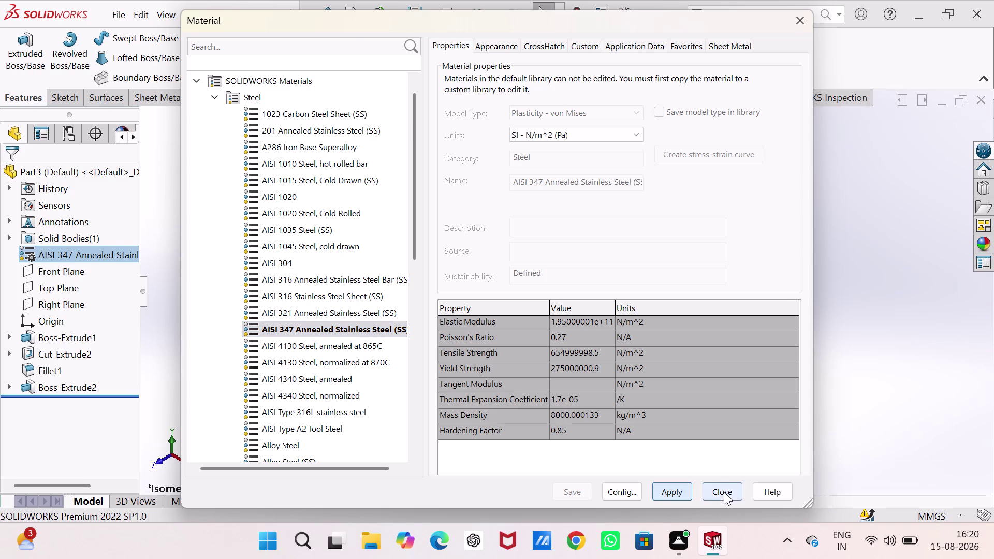
click(746, 306)
key(ctrl+s)
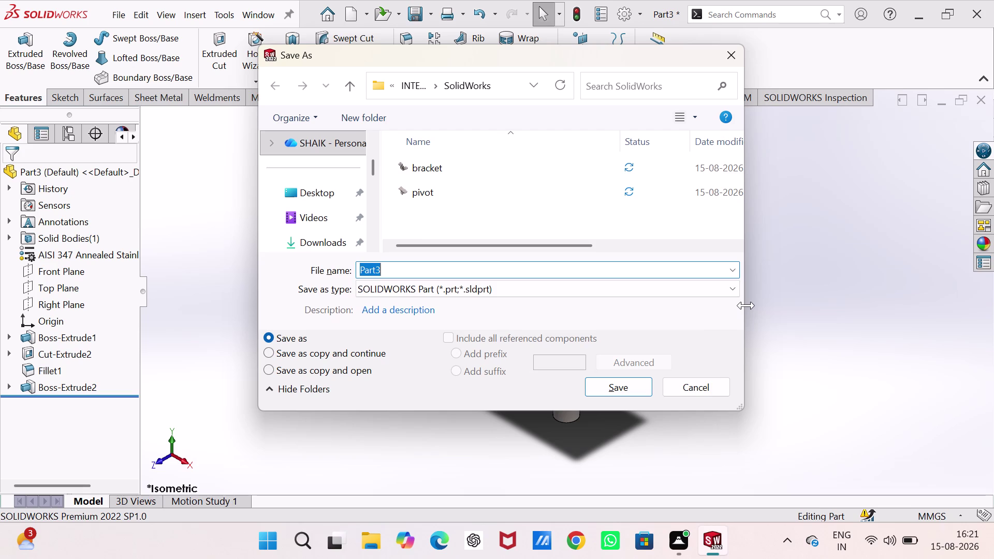
Enter 'u support' as the file name in Save As and confirm the save.
text(u)
key(space)
text(s)
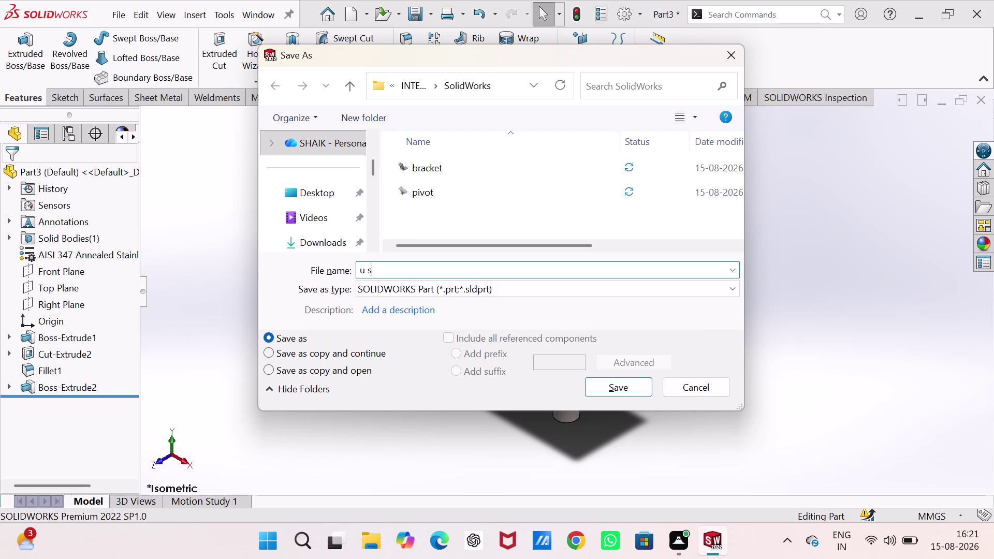
text(u)
text(ppo)
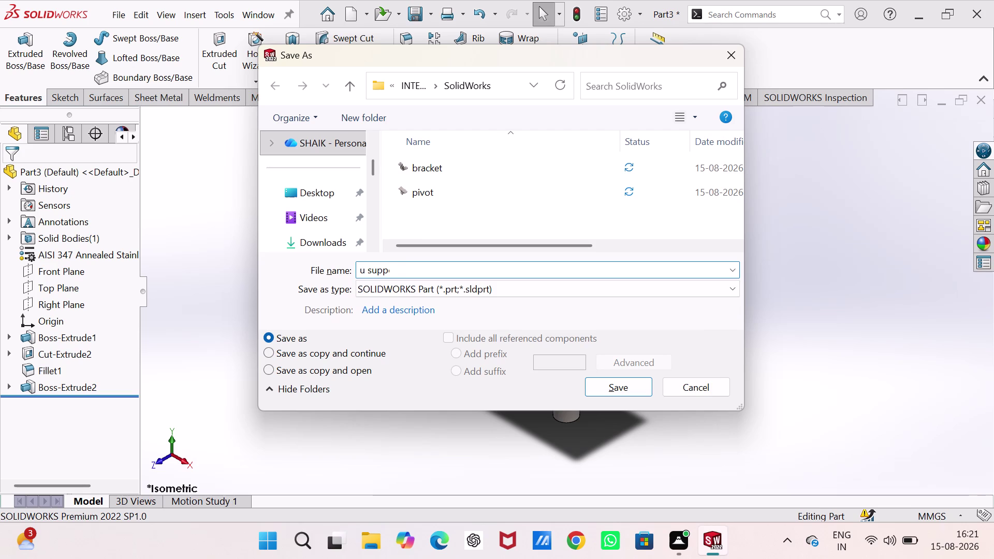
text(rt)
key(Return)
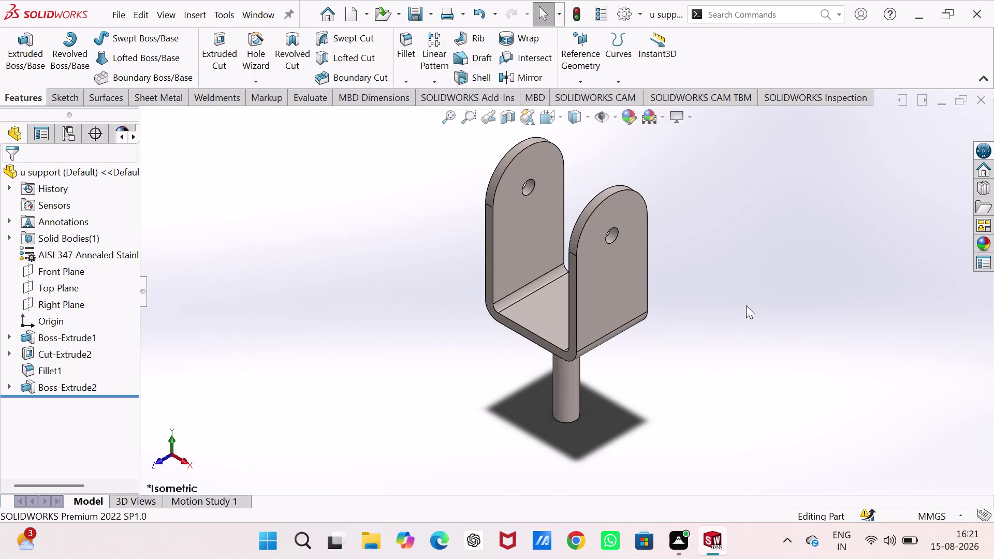